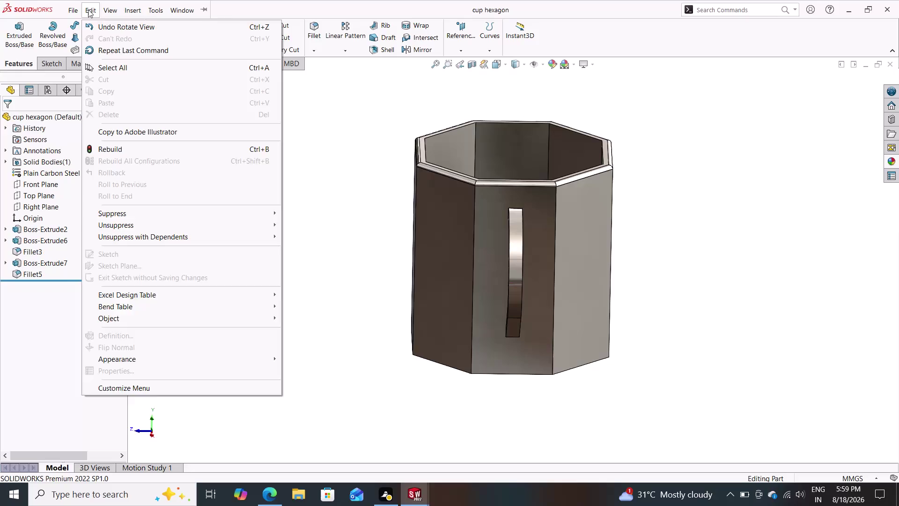
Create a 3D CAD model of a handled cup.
Create a new blank part document, Part3, via File > New.
click(81, 26)
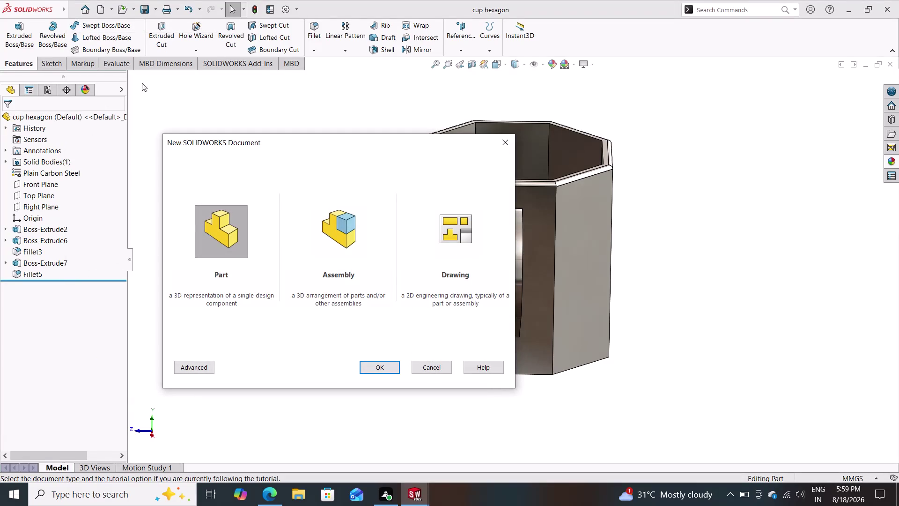
click(376, 366)
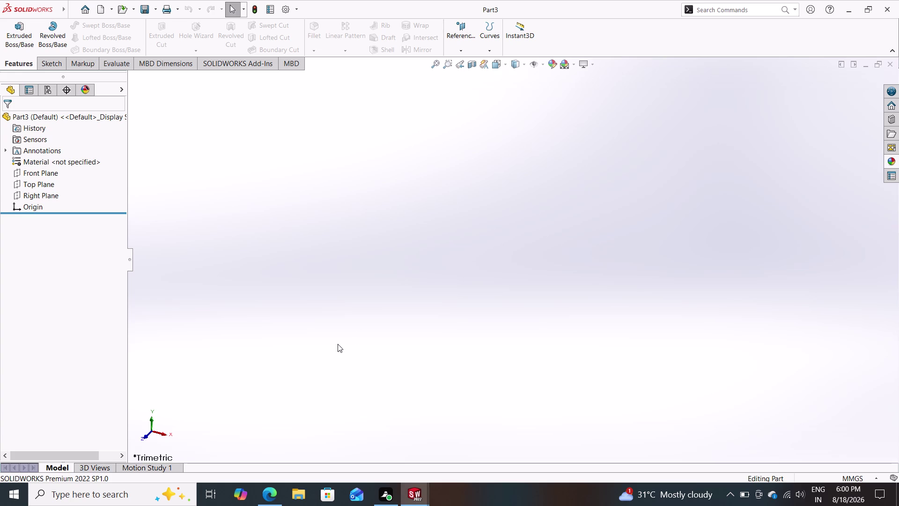
Start Sketch1 on the Front Plane of Part3.
click(52, 58)
click(29, 64)
click(49, 171)
click(59, 158)
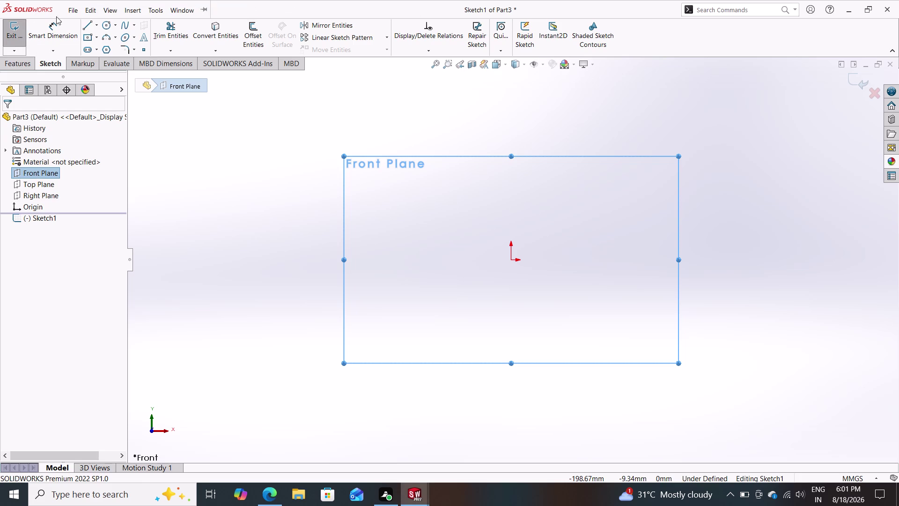
Draw two lines from the origin: about 40 mm left, then about 56 mm up.
click(84, 25)
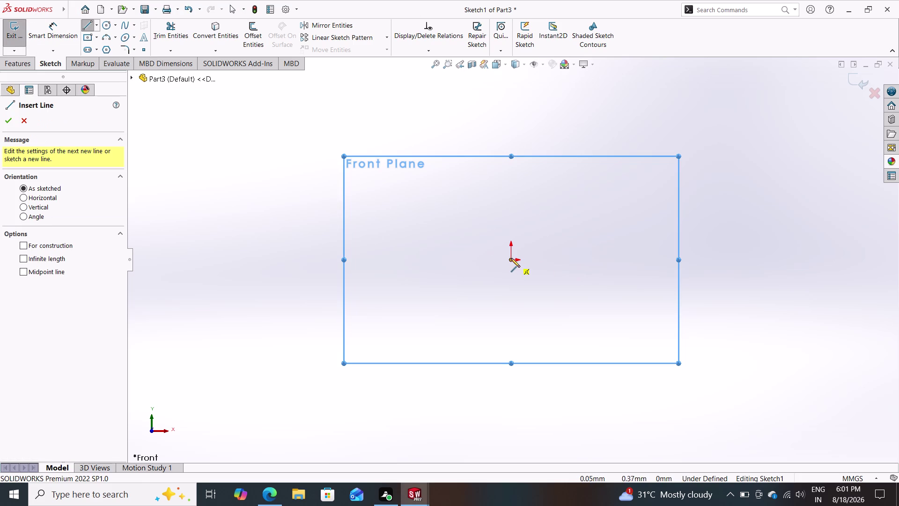
click(513, 258)
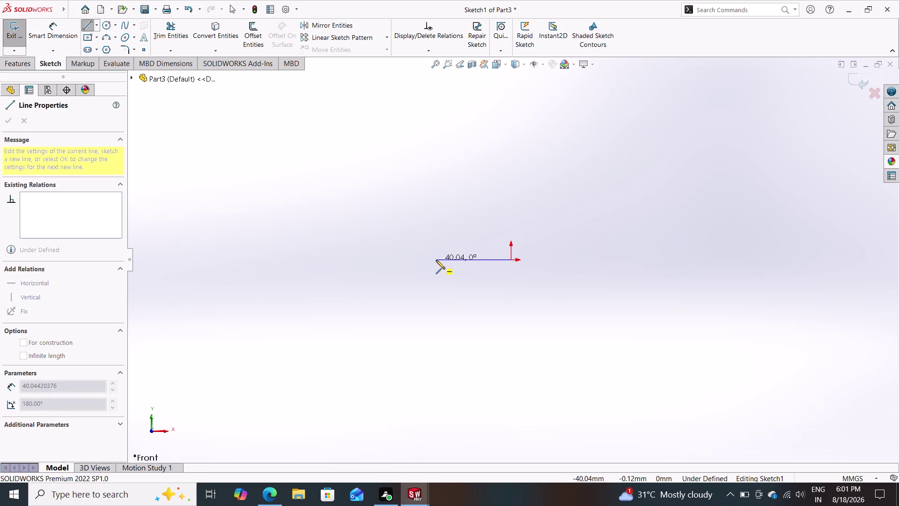
click(435, 260)
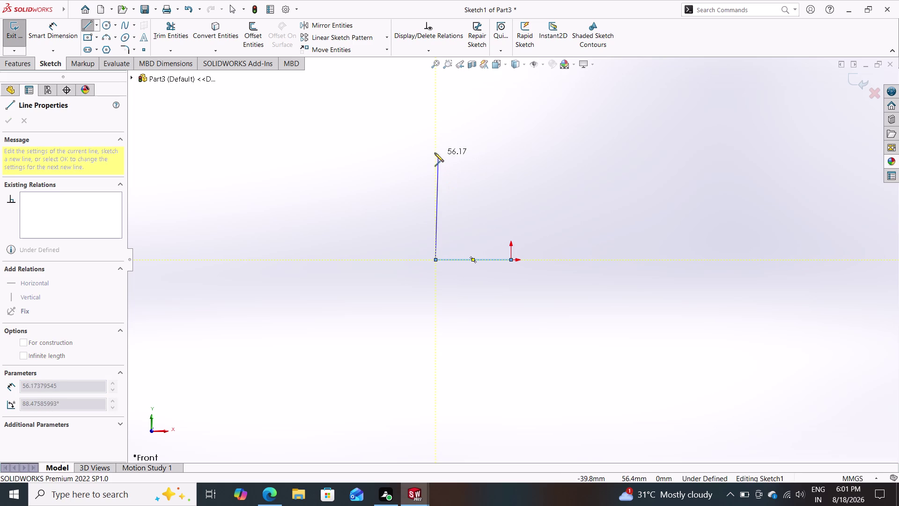
click(434, 153)
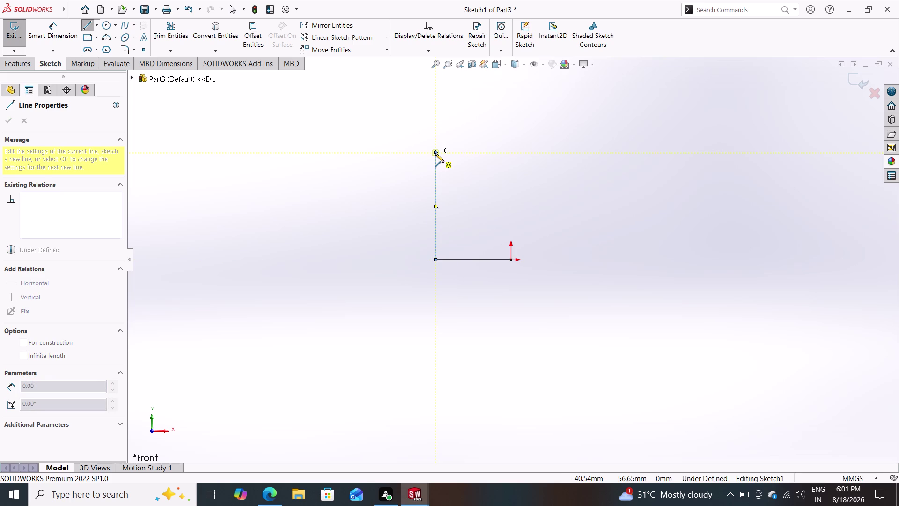
key(Escape)
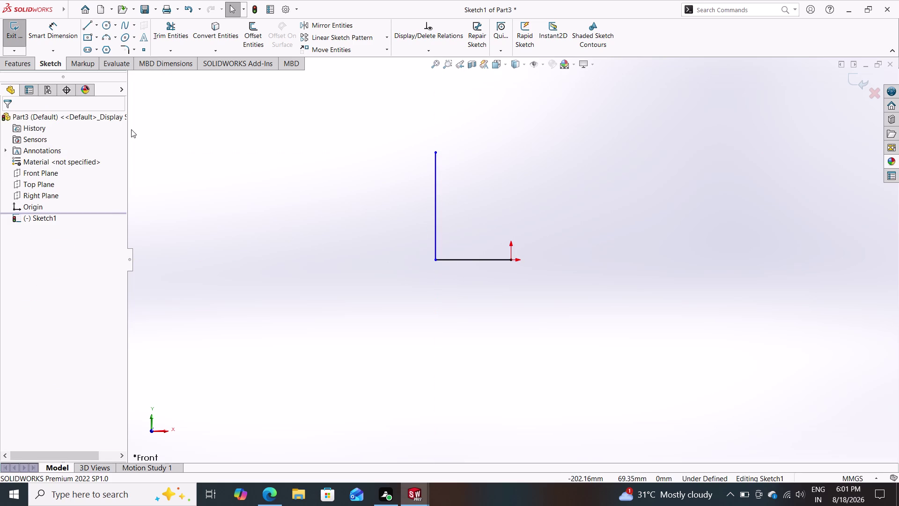
click(259, 26)
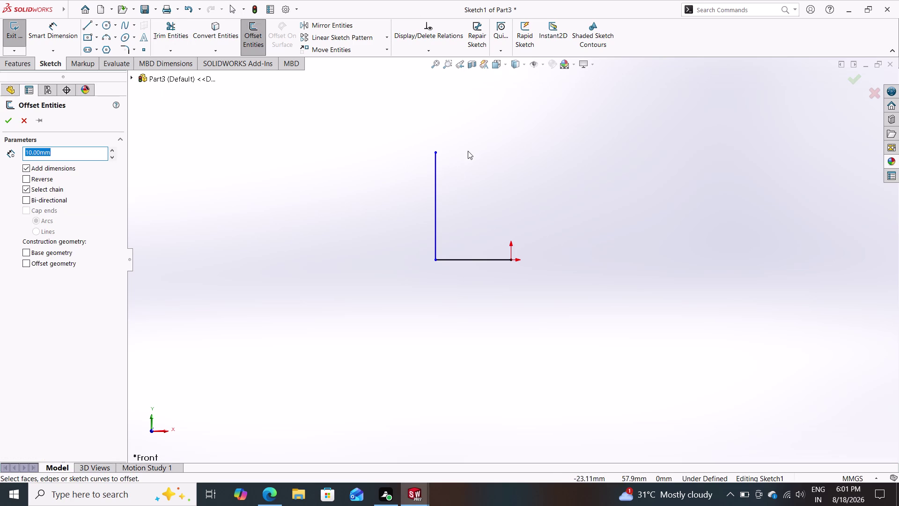
Offset the L-shaped lines 2 mm to the outer side.
drag(468, 151, 419, 248)
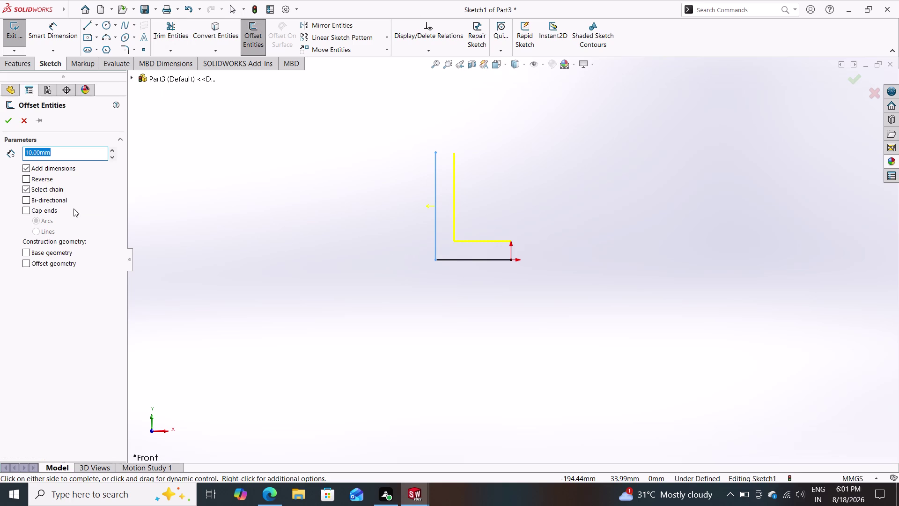
click(28, 200)
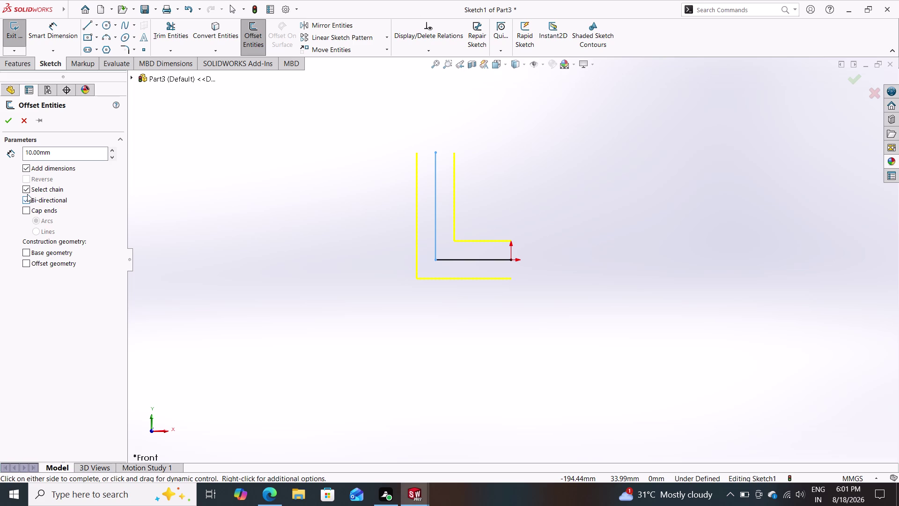
click(27, 199)
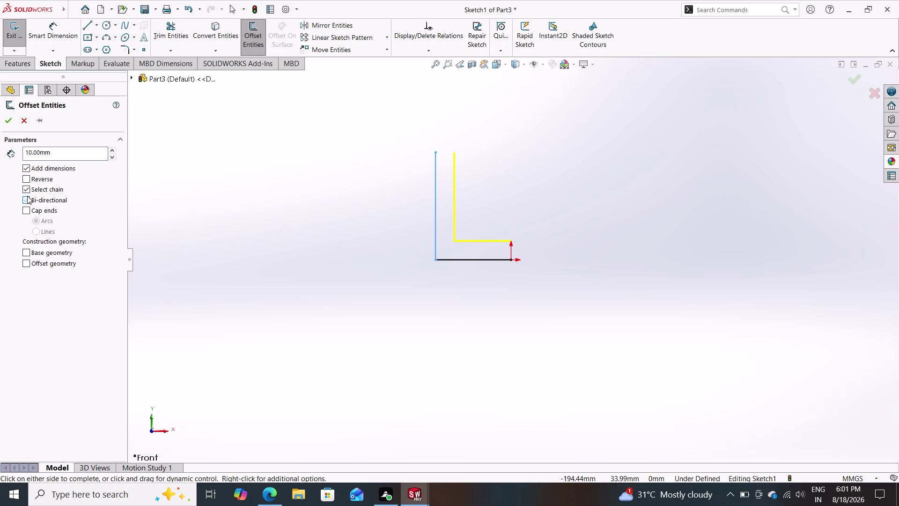
click(28, 182)
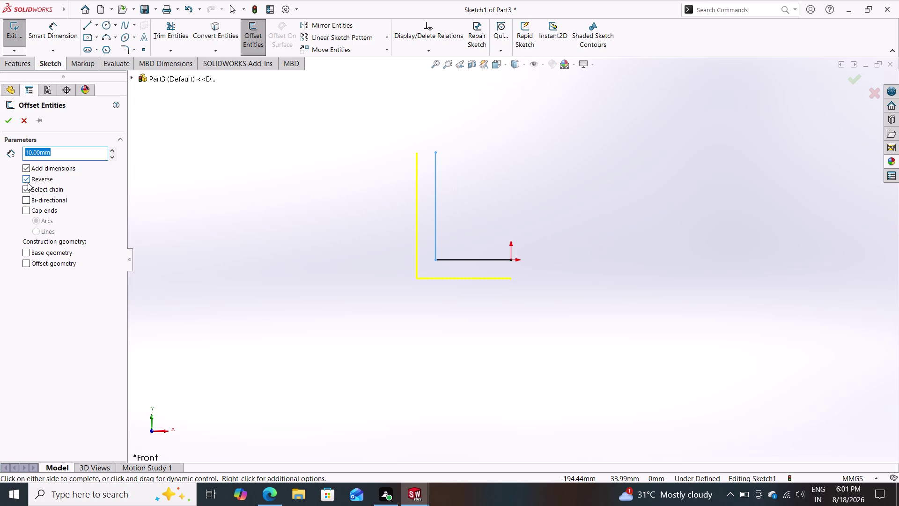
key(2)
key(Return)
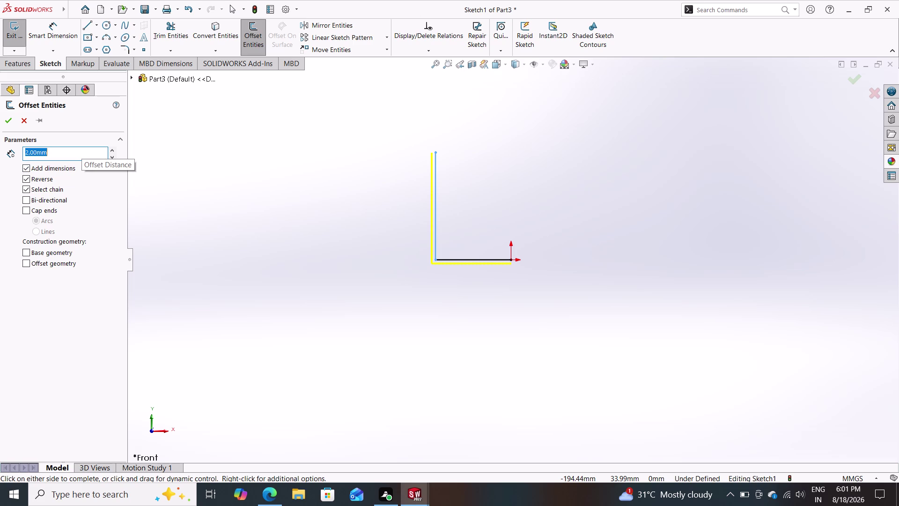
click(8, 117)
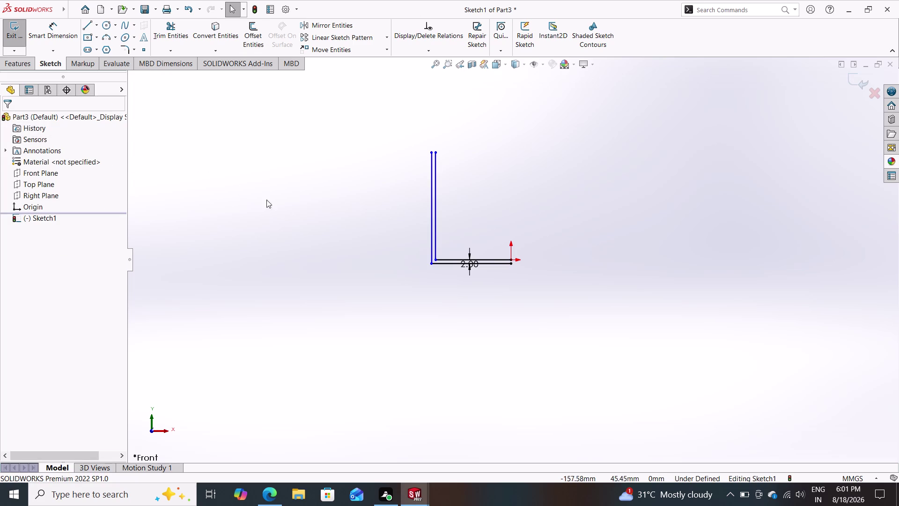
scroll(down, 3)
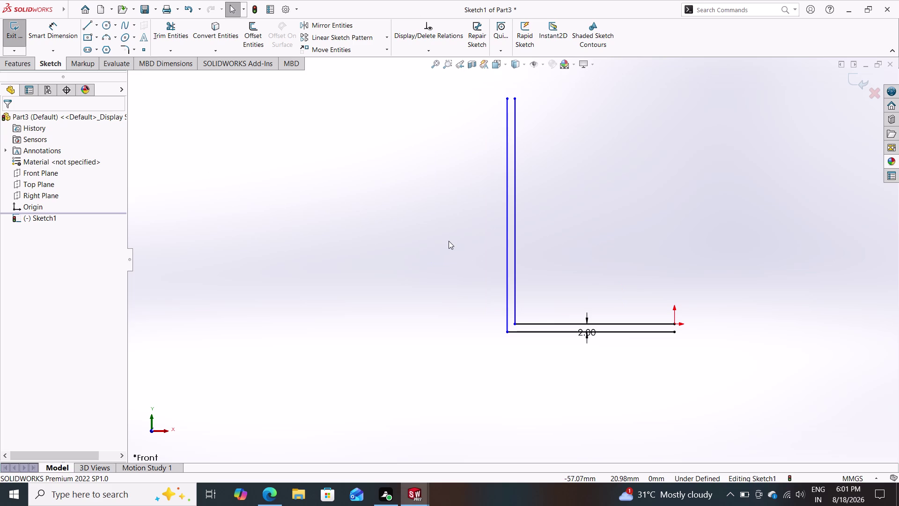
Undo the outer offset and apply the 2 mm offset inward instead.
key(ctrl+z)
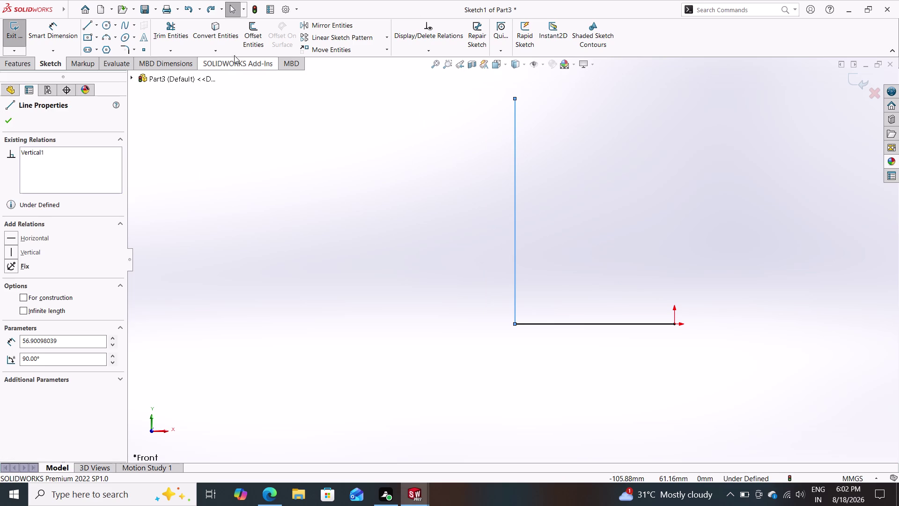
click(257, 38)
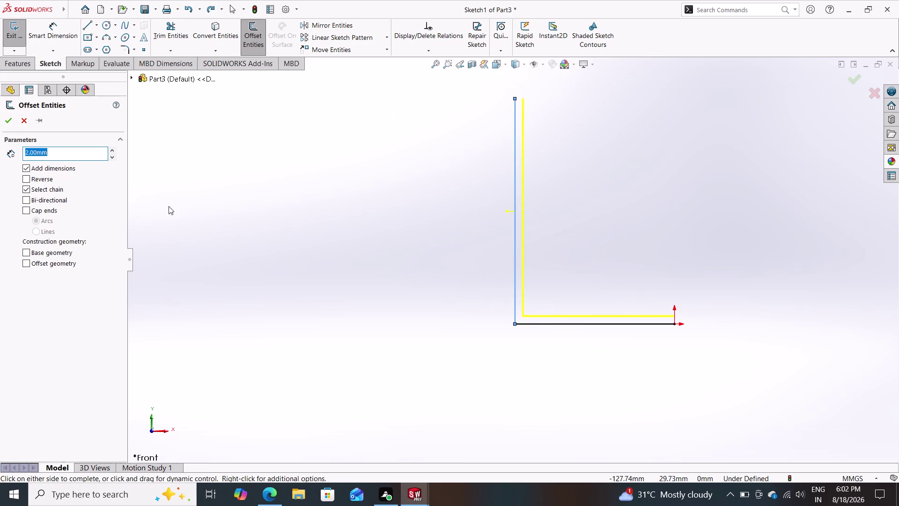
click(3, 126)
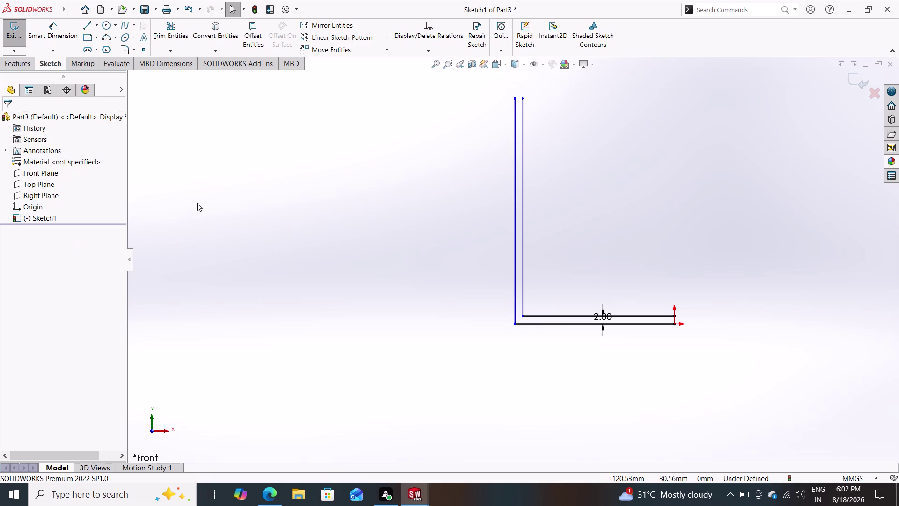
key(Escape)
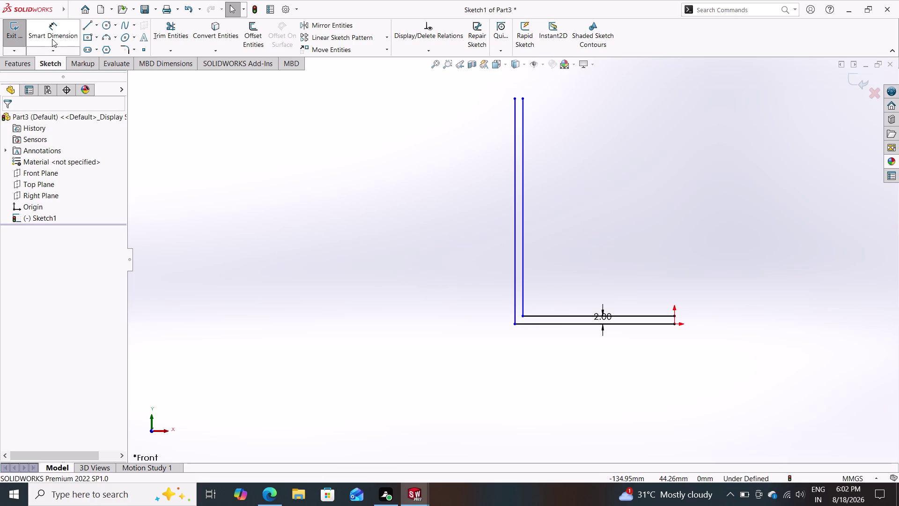
Dimension the bottom horizontal line to 24 mm (entered as 48/2).
click(52, 23)
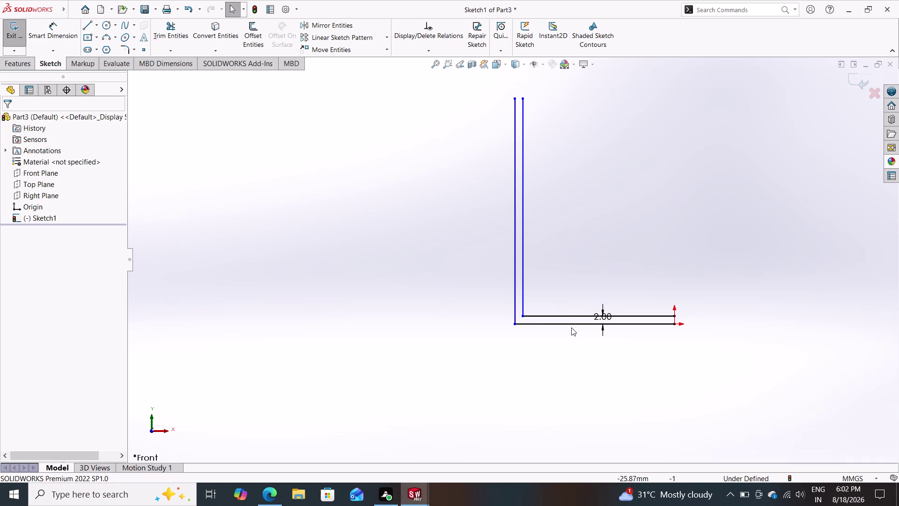
click(569, 324)
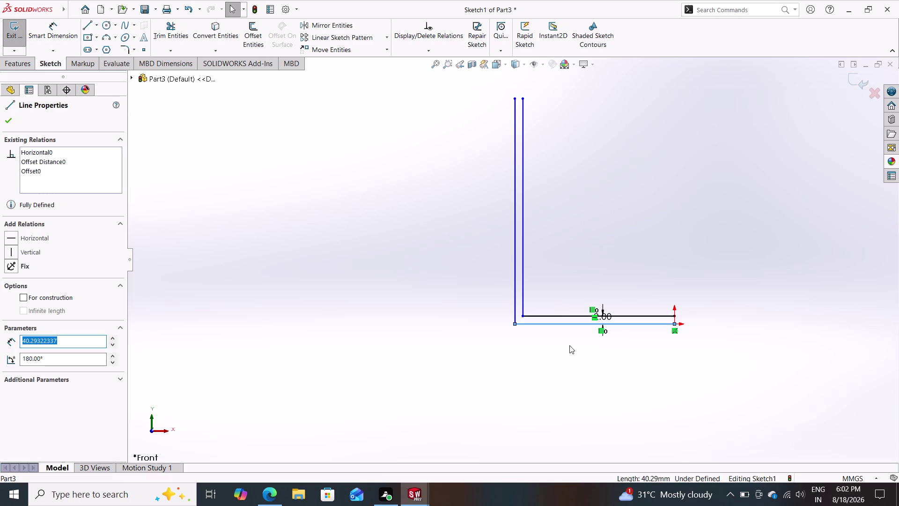
click(47, 26)
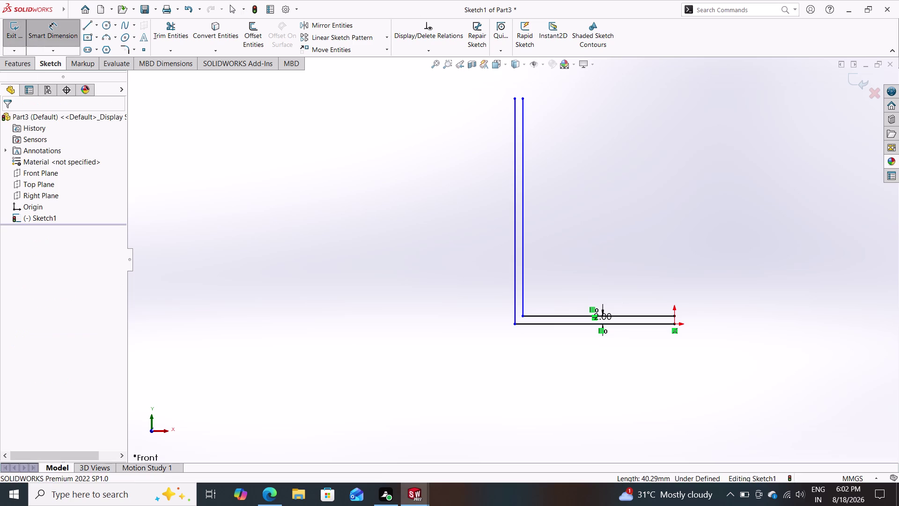
click(560, 325)
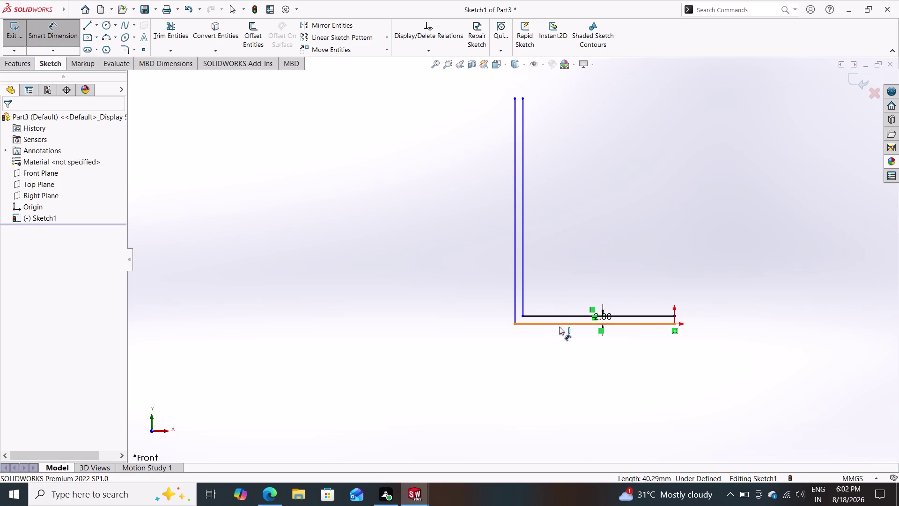
click(558, 360)
text(4)
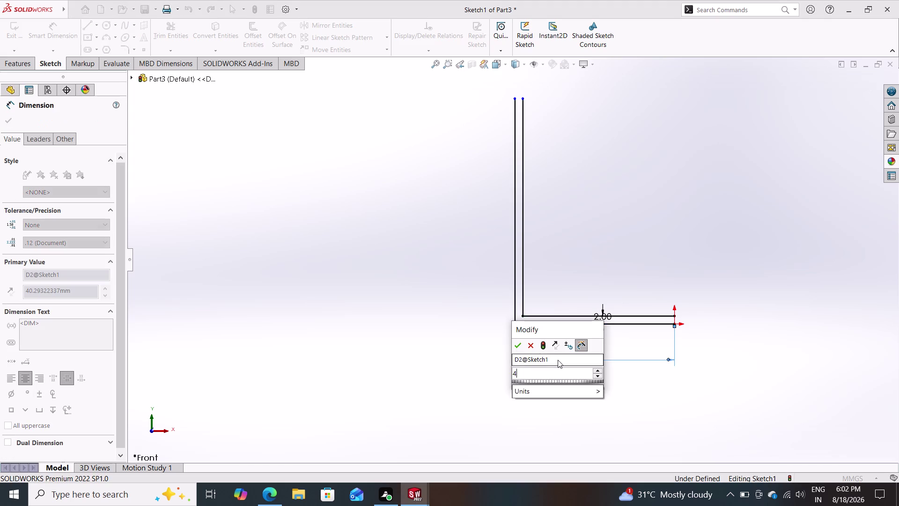
text(8)
text(/2)
key(Return)
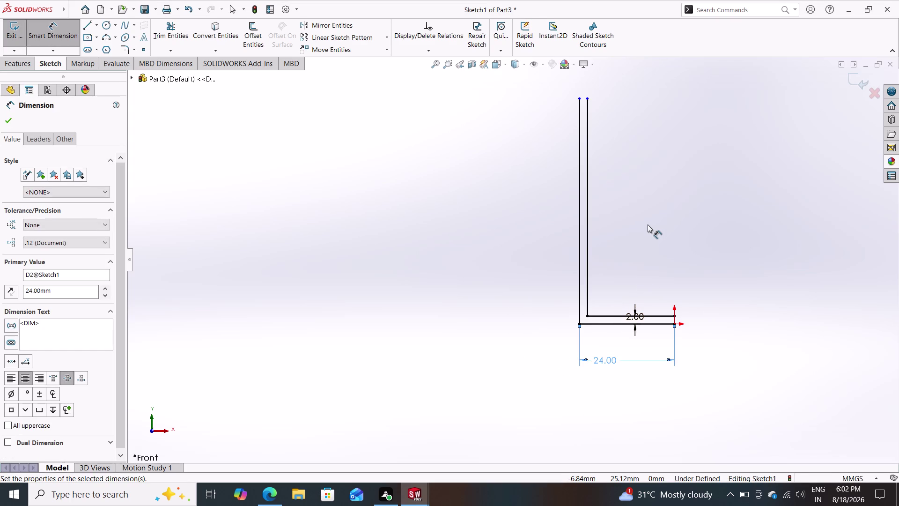
scroll(up, 3)
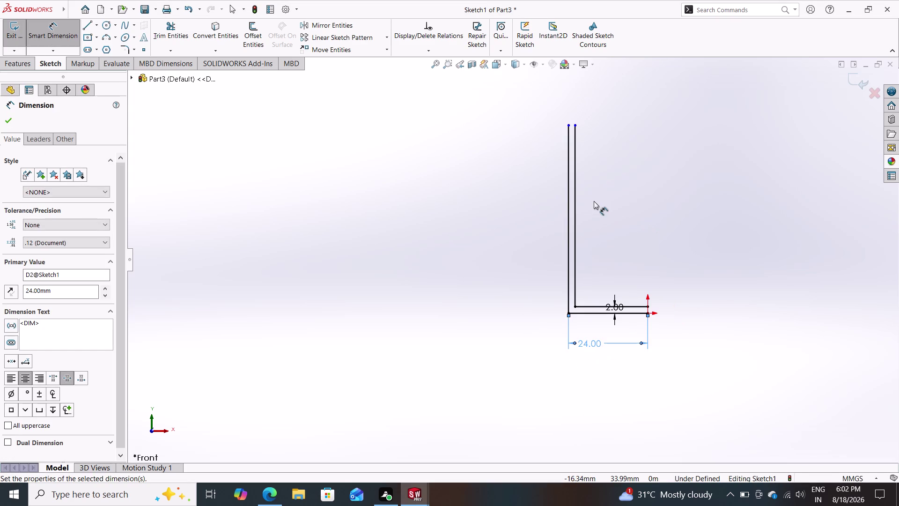
scroll(down, 3)
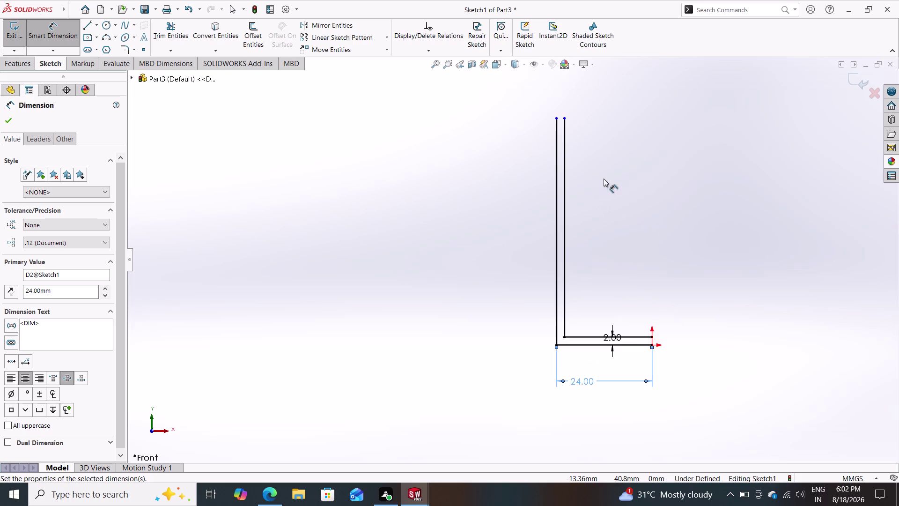
Dimension the left vertical edge to a 28 mm height.
click(557, 197)
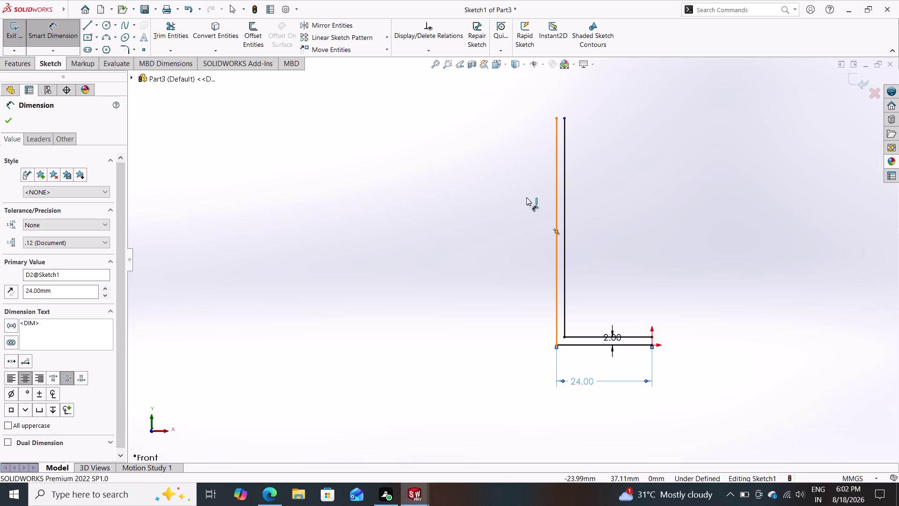
click(494, 197)
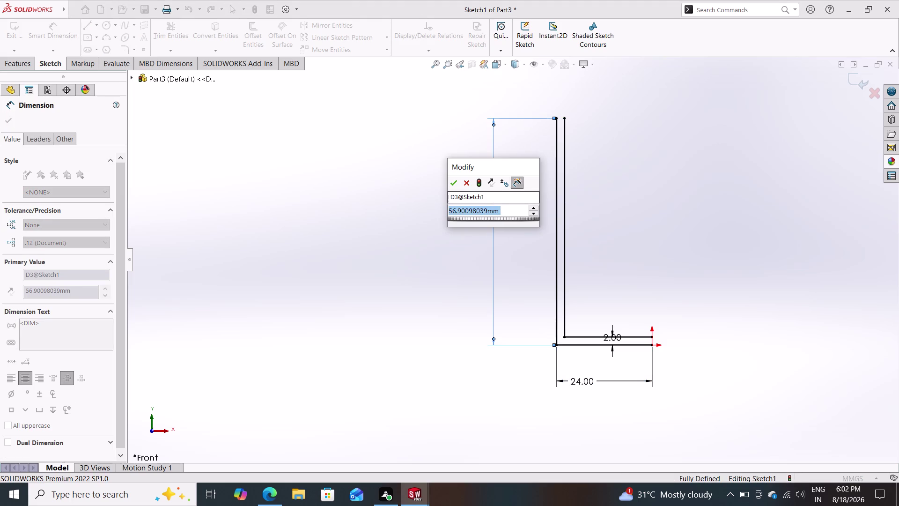
text(28)
key(Return)
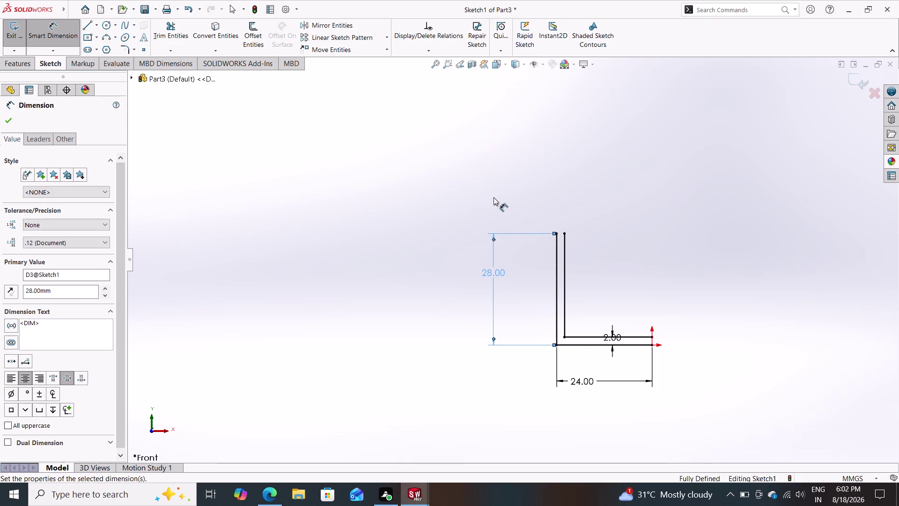
key(Escape)
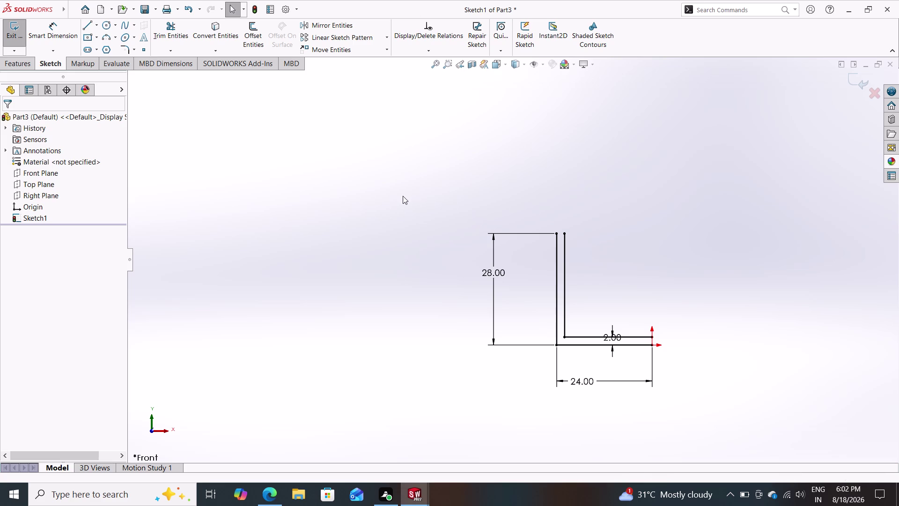
click(53, 30)
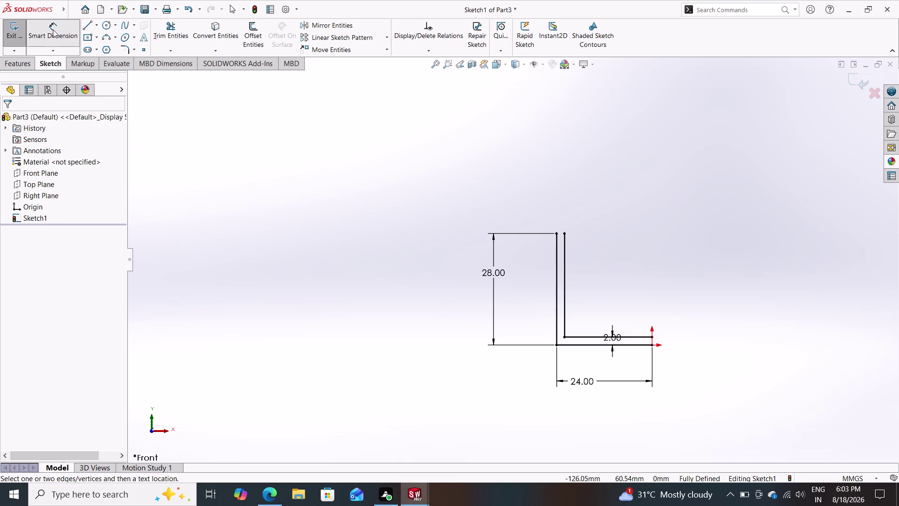
Activate the 3 Point Arc tool from the Sketch toolbar arc dropdown.
click(102, 37)
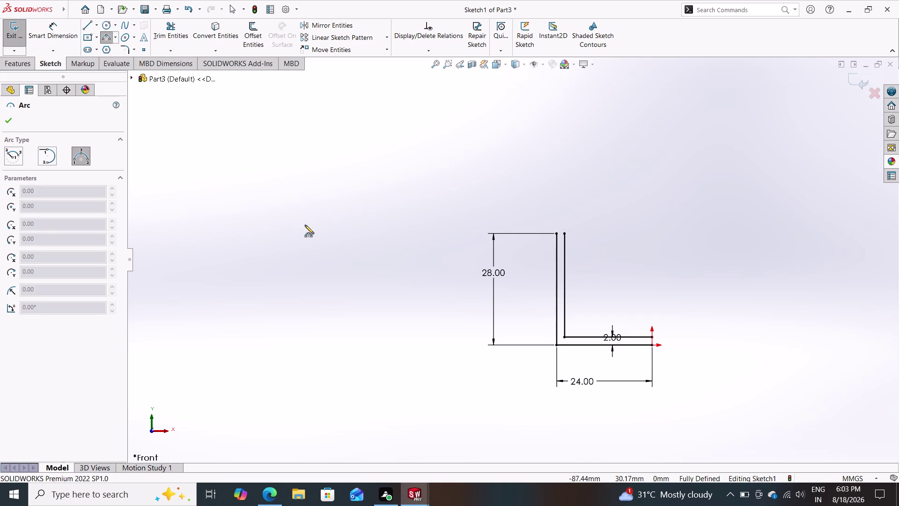
Draw a leftward-bulging three-point arc between the ends of the left edge.
click(557, 344)
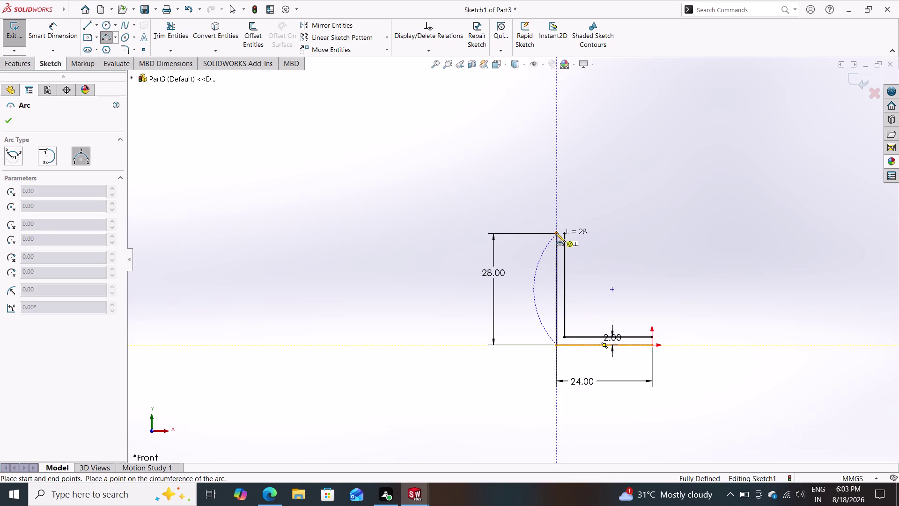
click(556, 233)
click(547, 271)
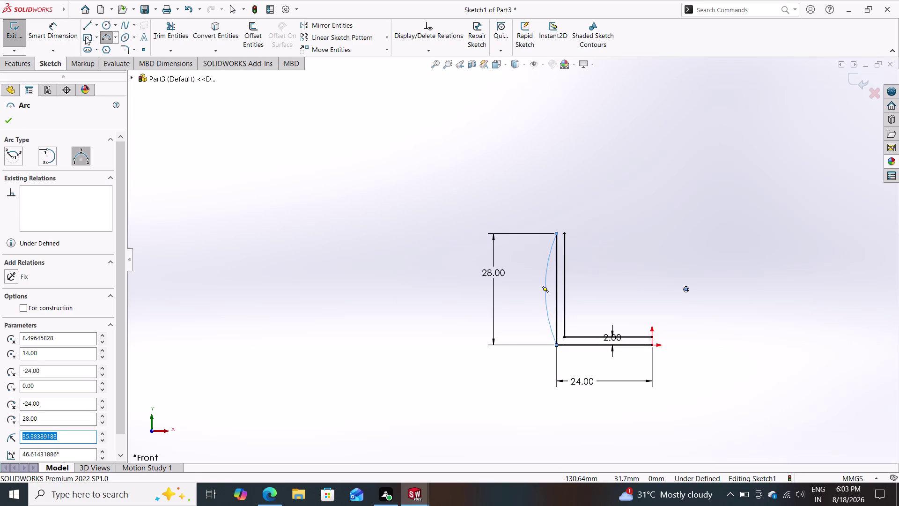
click(52, 33)
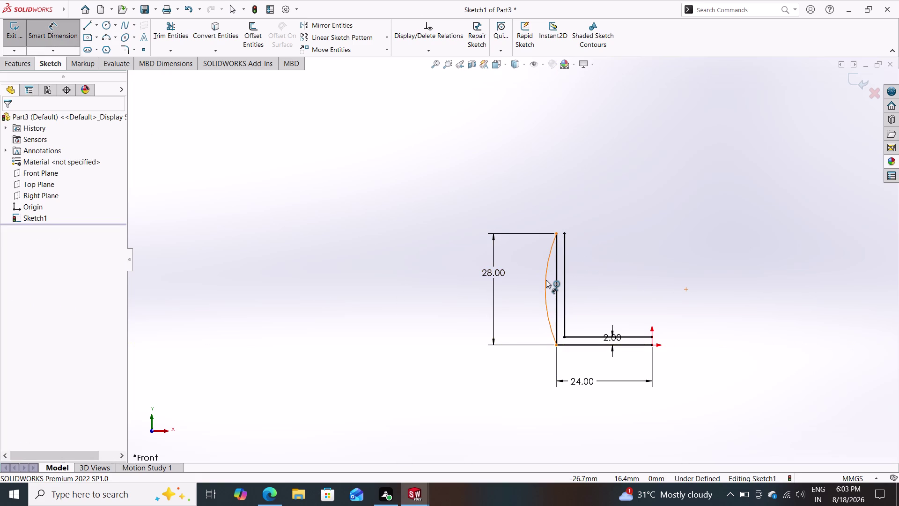
Dimension the arc's radius to 58 mm.
click(546, 280)
click(520, 287)
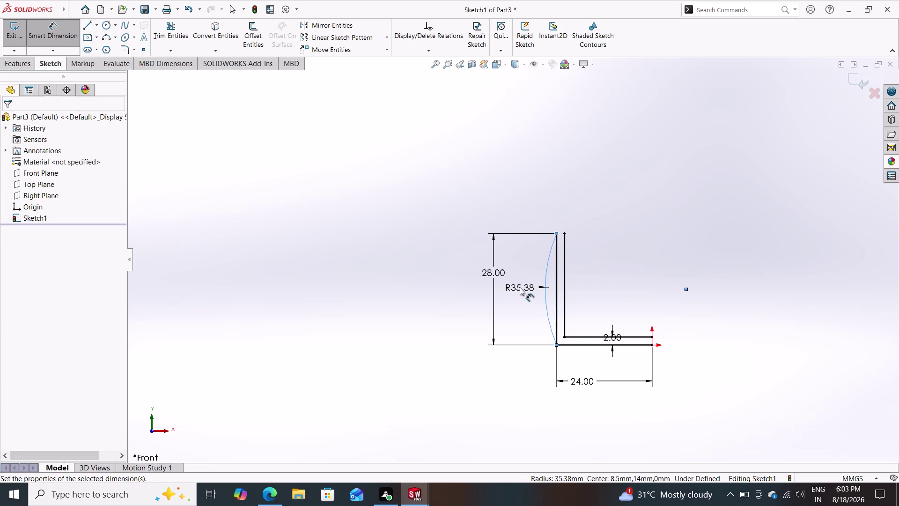
text(58)
key(Return)
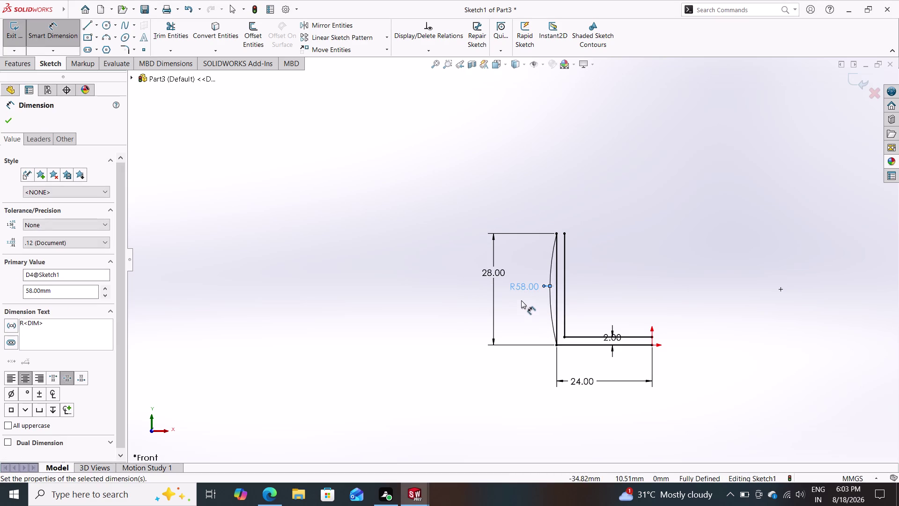
click(556, 289)
key(Delete)
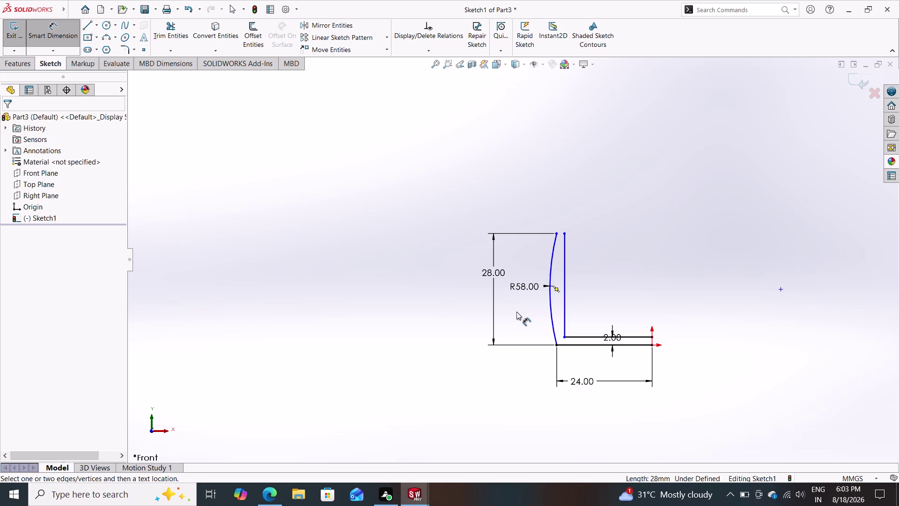
key(ctrl+z)
Convert the straight 28 mm left edge into construction geometry.
key(Escape)
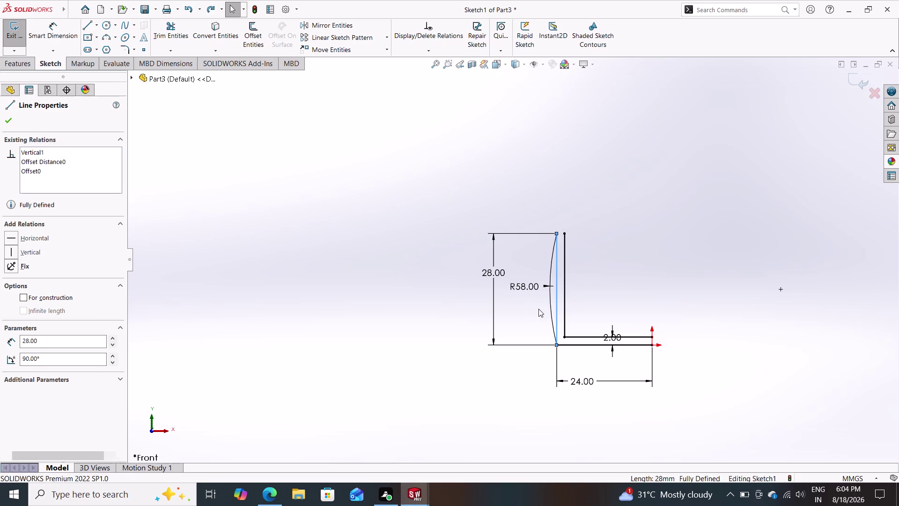
click(554, 282)
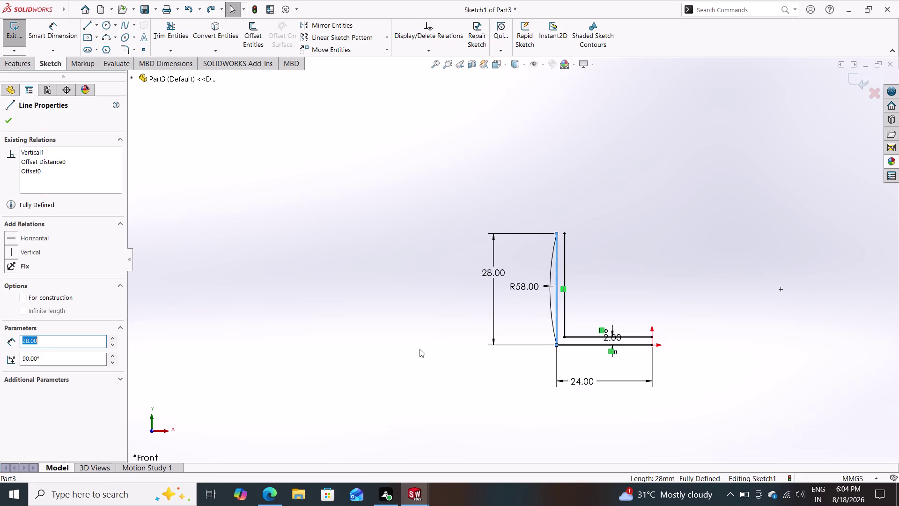
click(23, 296)
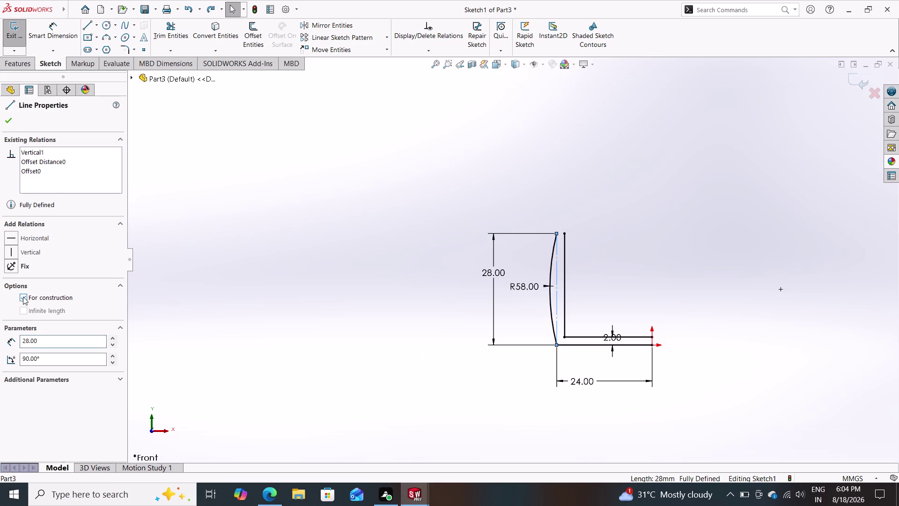
click(9, 118)
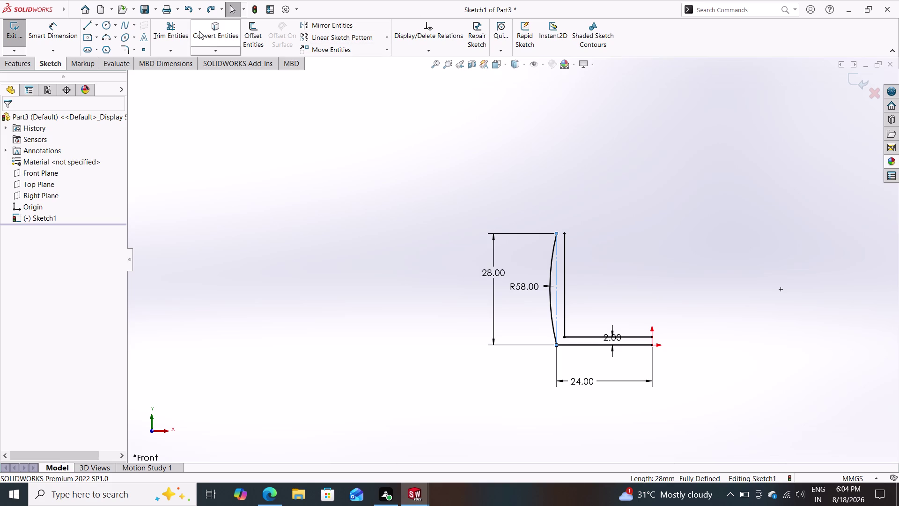
click(256, 32)
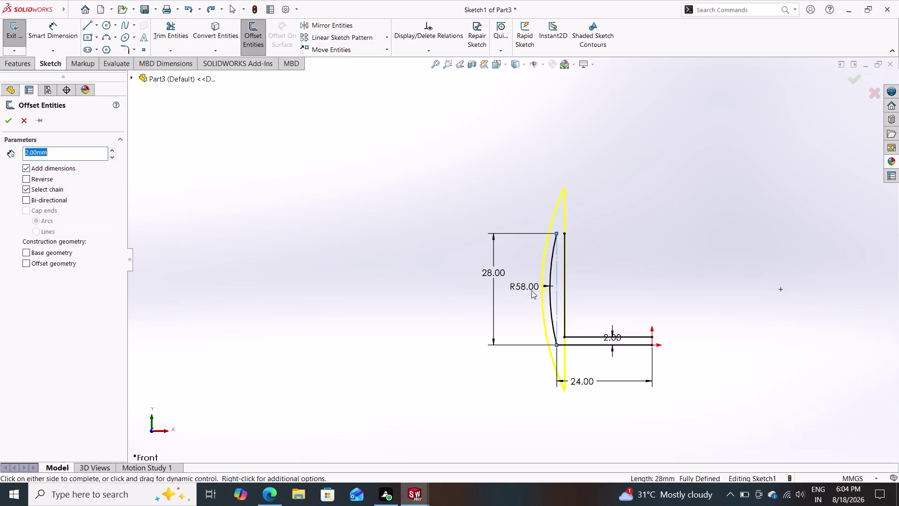
Cancel the offset and start a three-point arc at the inner bottom corner.
key(Escape)
key(Escape)
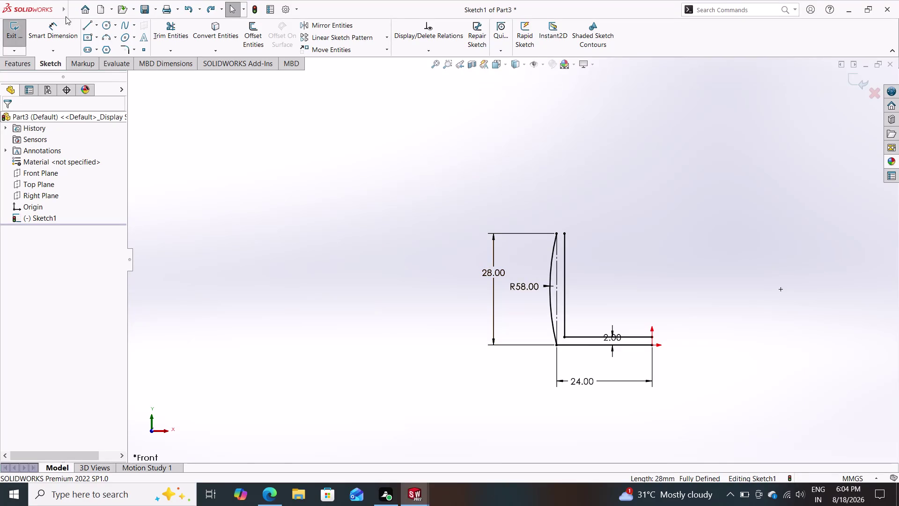
click(105, 36)
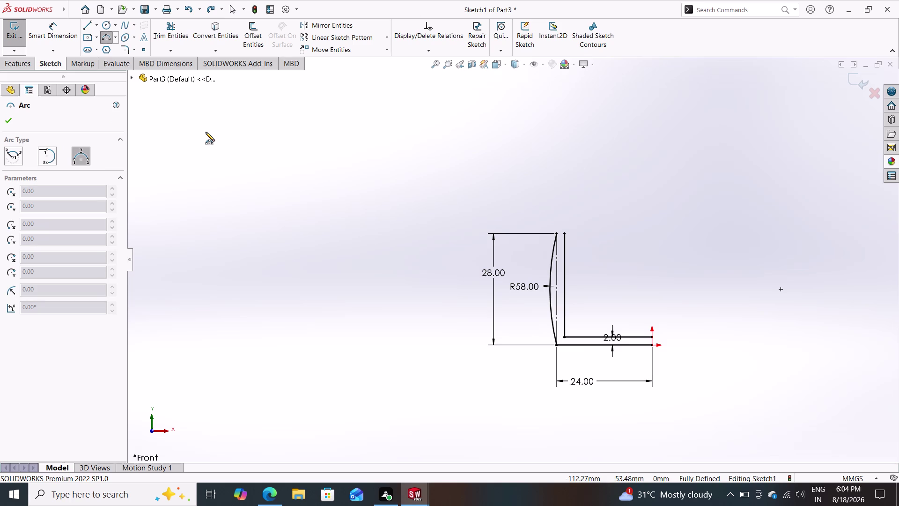
click(565, 337)
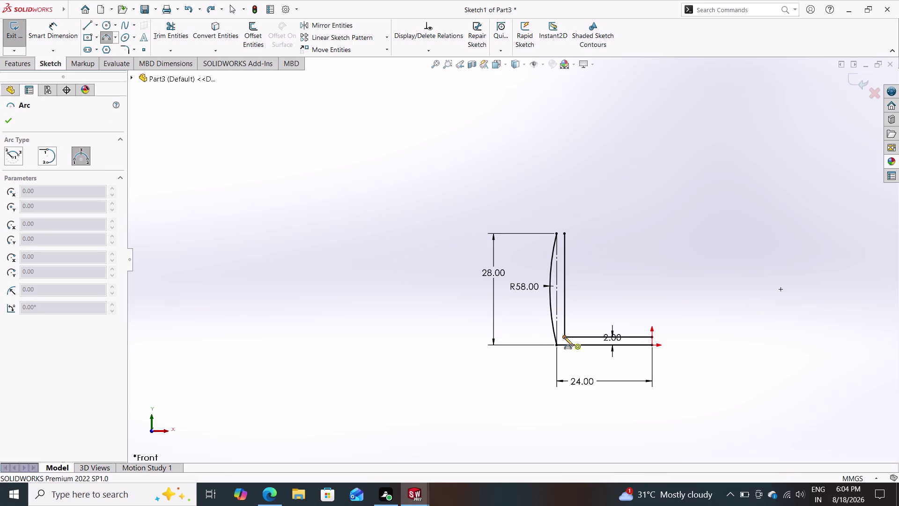
Draw a three-point arc along the profile's inner vertical edge.
click(564, 233)
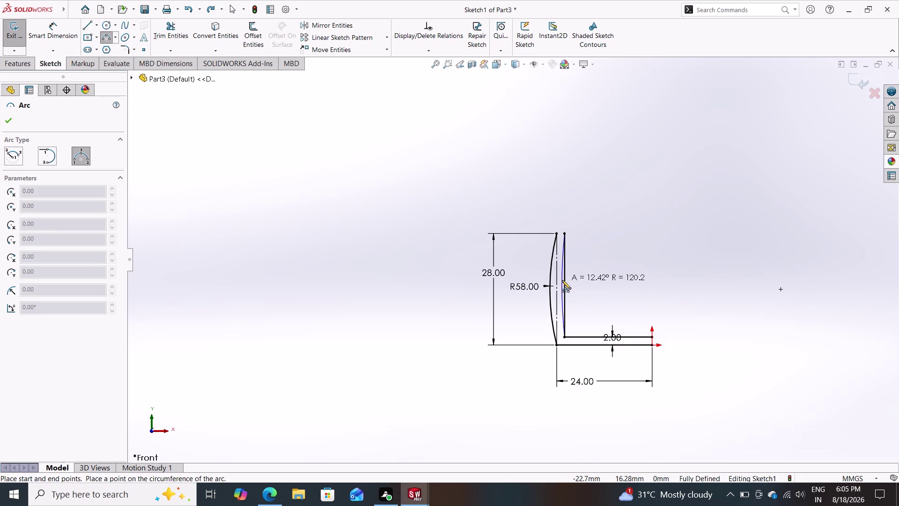
click(561, 280)
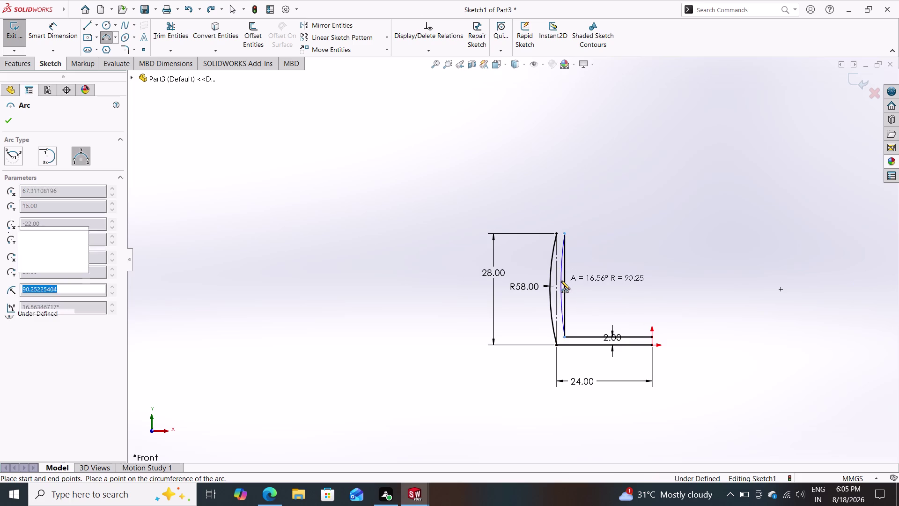
key(Escape)
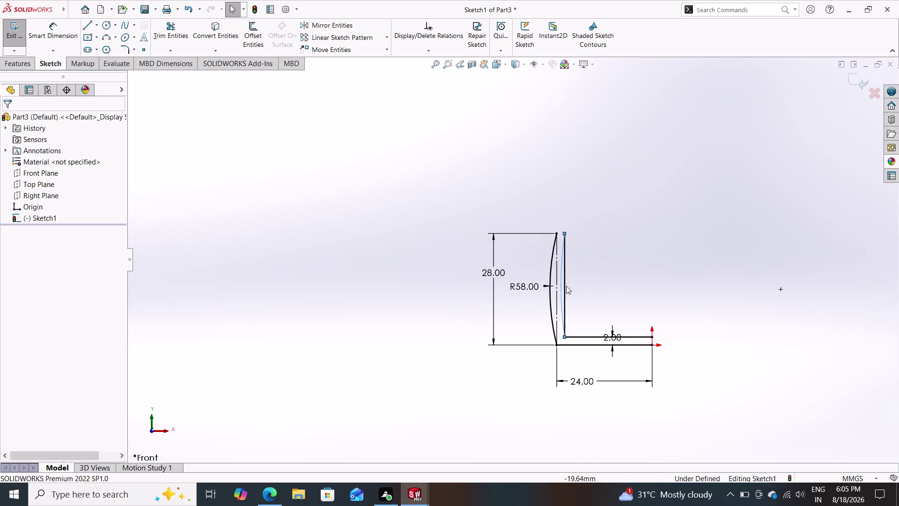
scroll(down, 3)
scroll(down, 3)
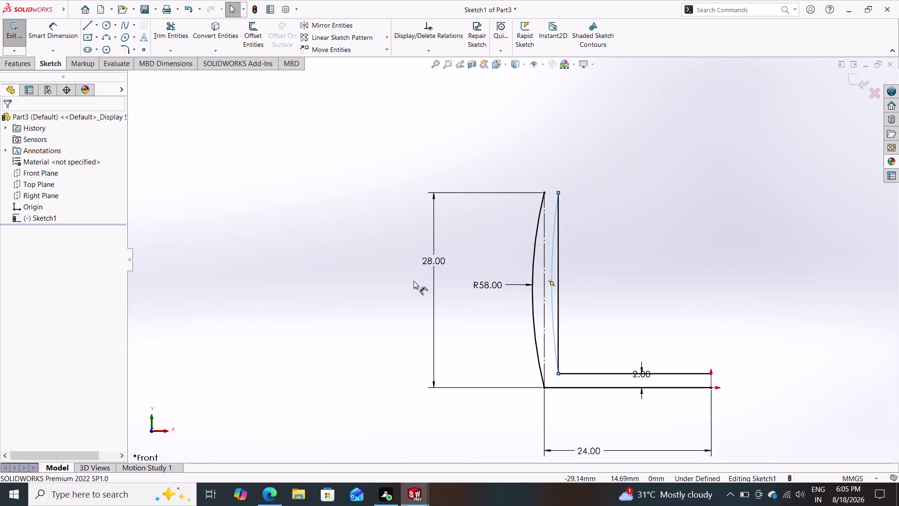
drag(58, 32, 91, 37)
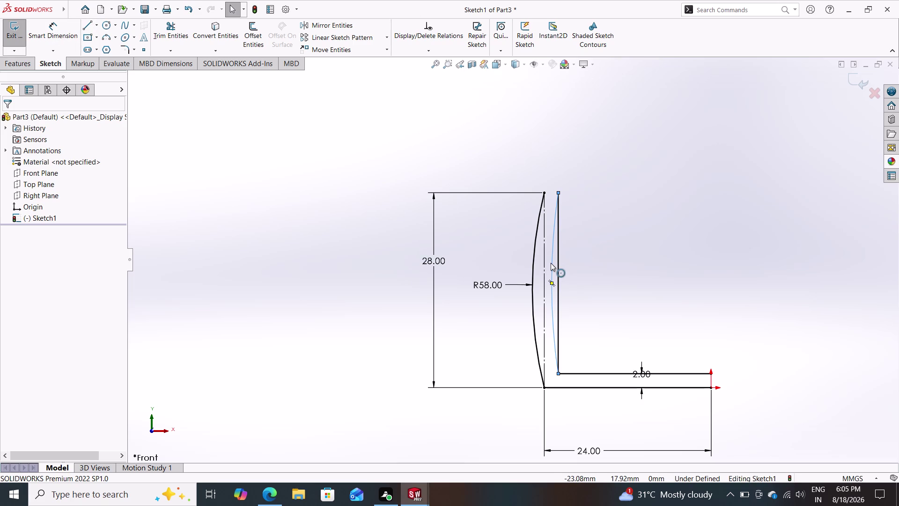
click(54, 29)
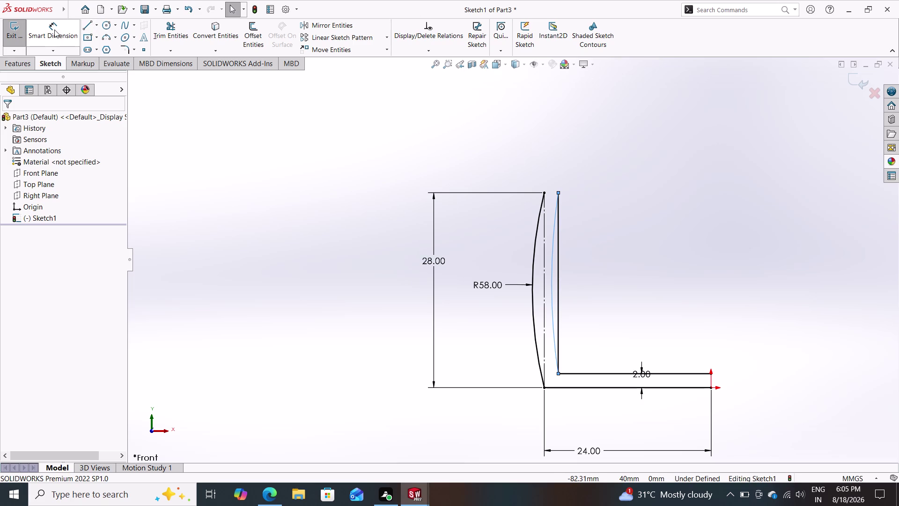
Dimension the inner arc's radius to 58 mm.
click(552, 264)
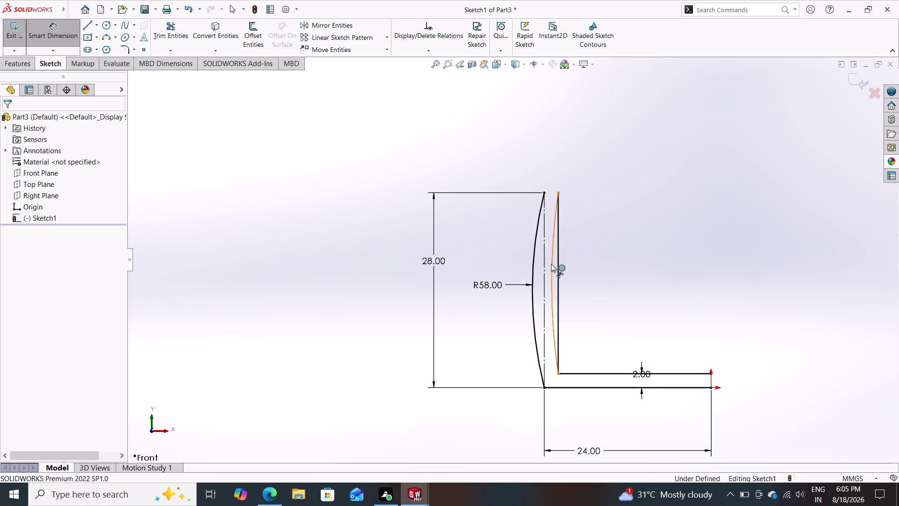
click(486, 249)
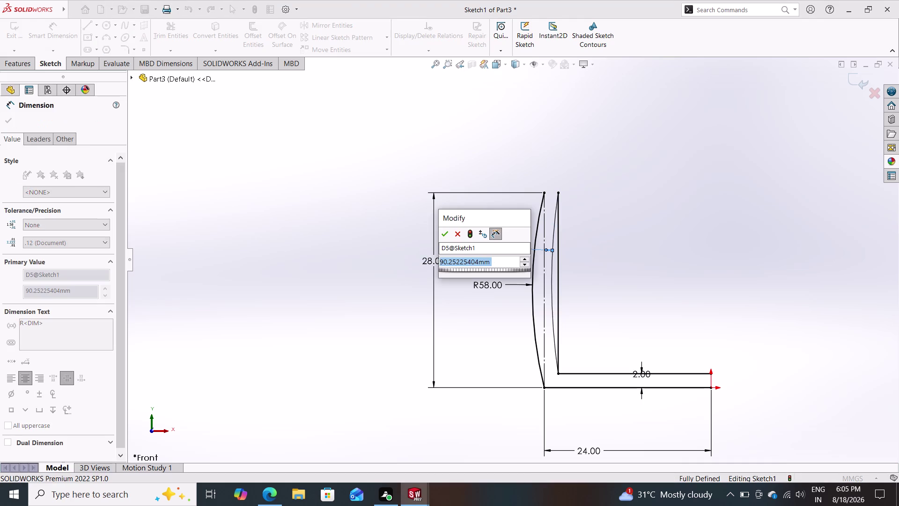
text(58)
key(Return)
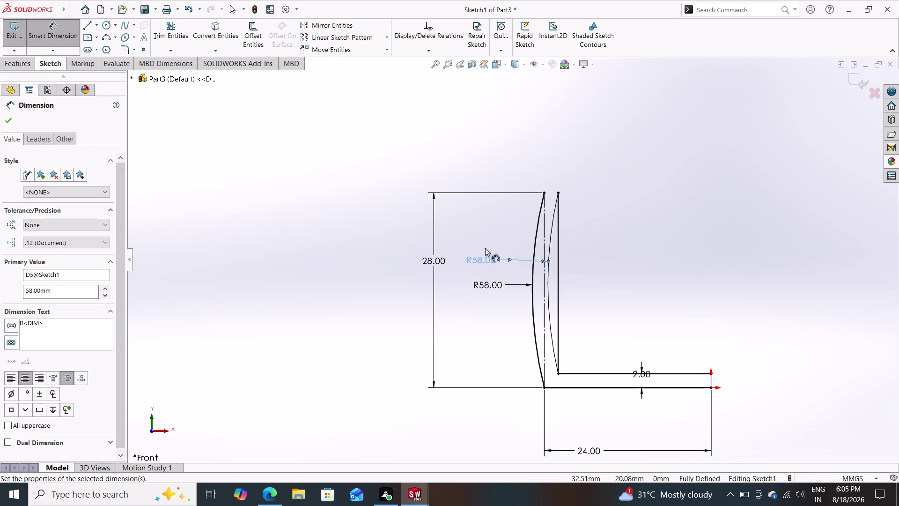
click(11, 119)
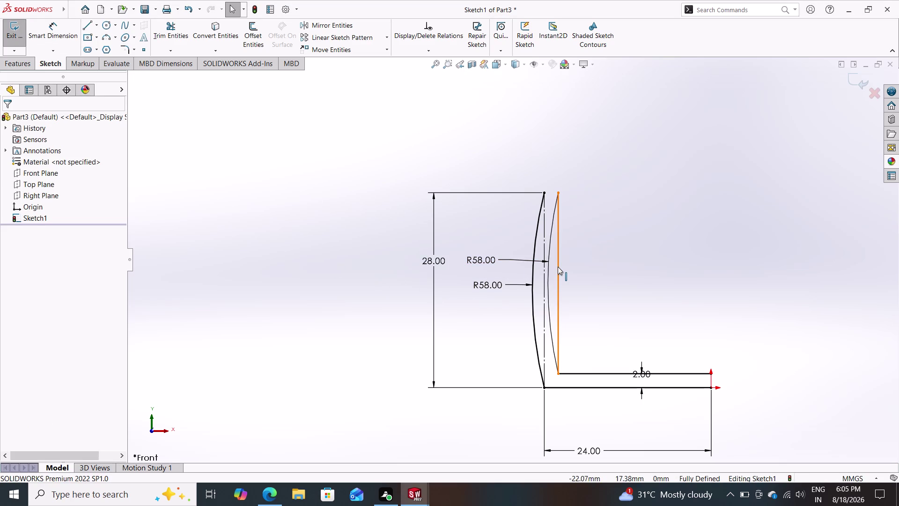
Make the inner vertical line construction geometry.
click(558, 267)
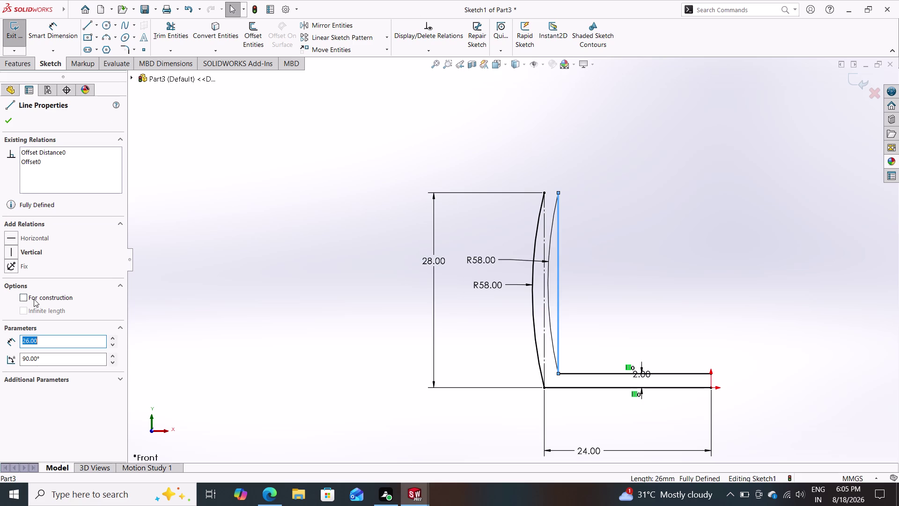
click(22, 299)
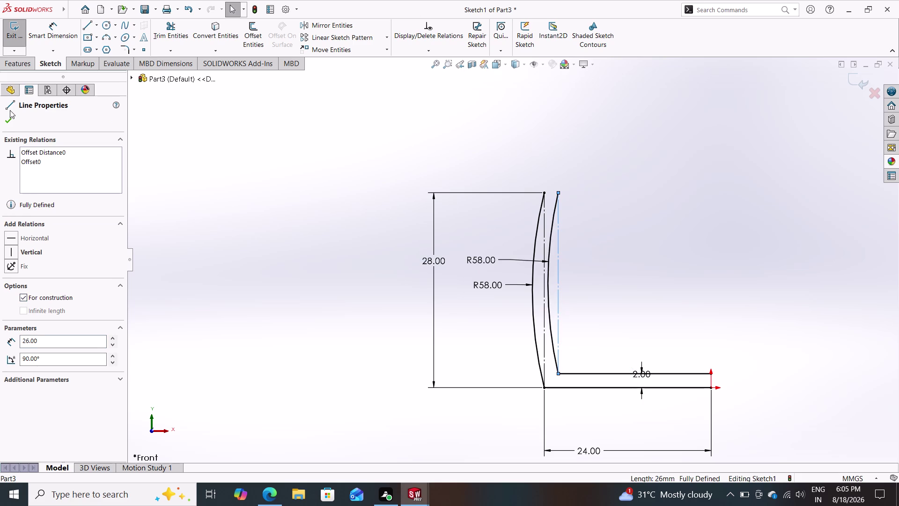
click(9, 118)
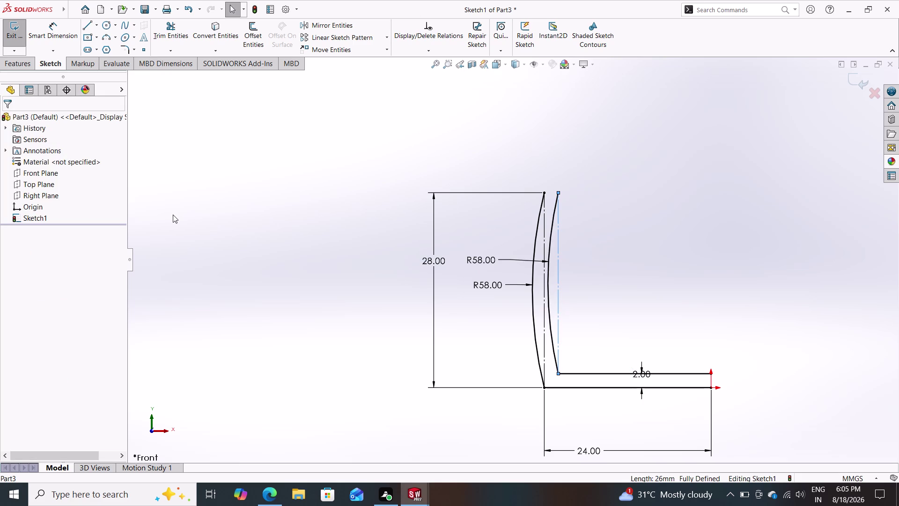
click(105, 38)
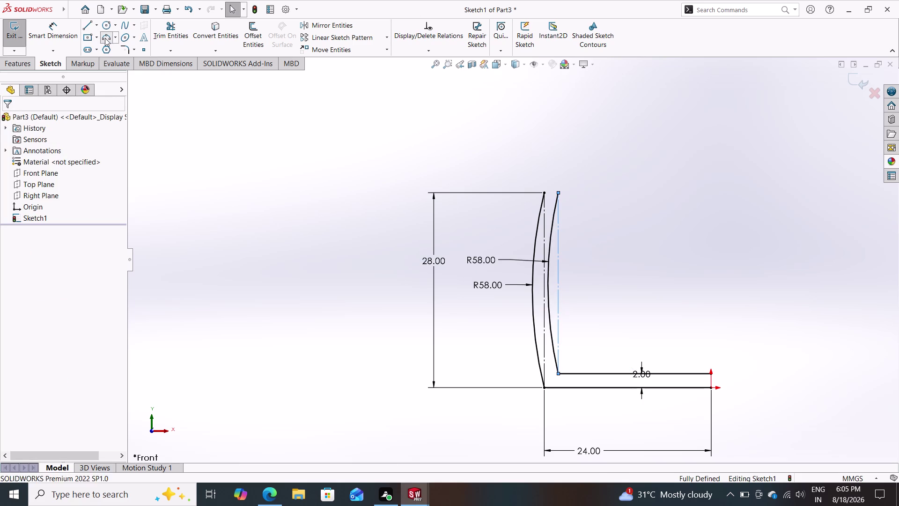
click(558, 194)
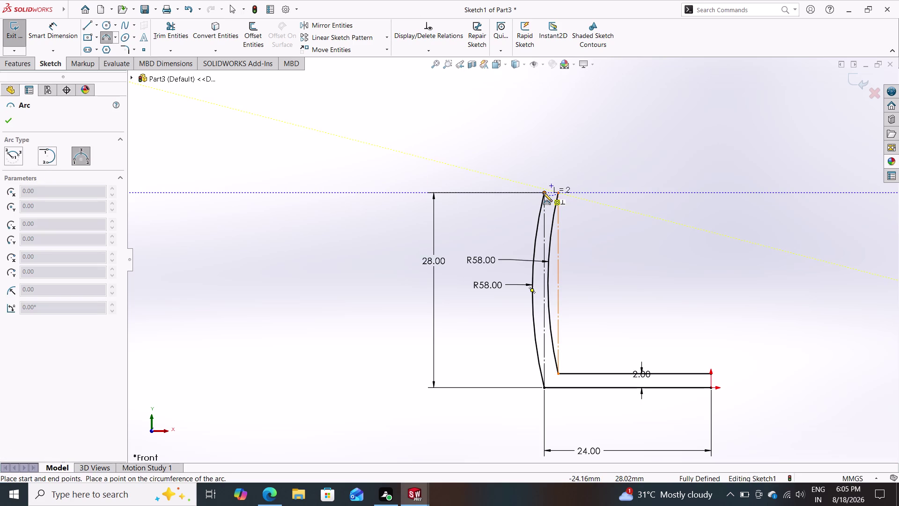
Draw a small tangent arc capping the top ends of the two 58 mm arcs.
click(545, 191)
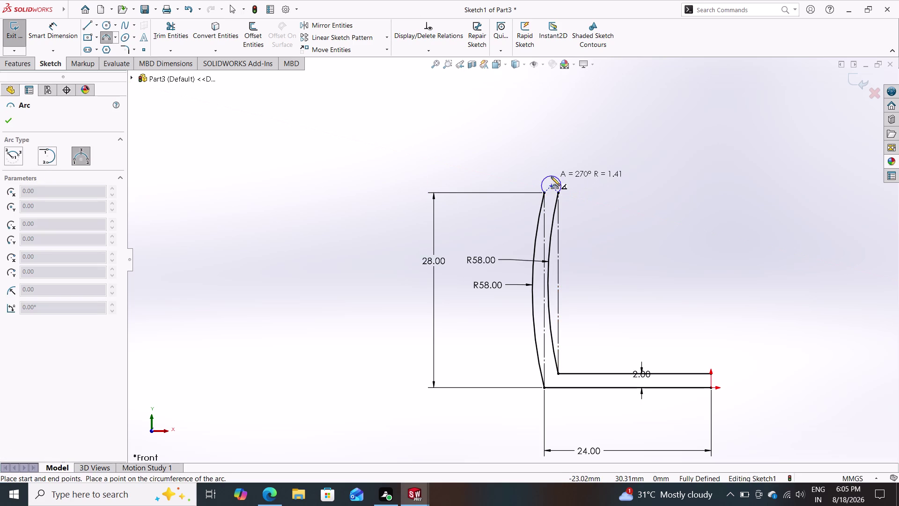
click(557, 186)
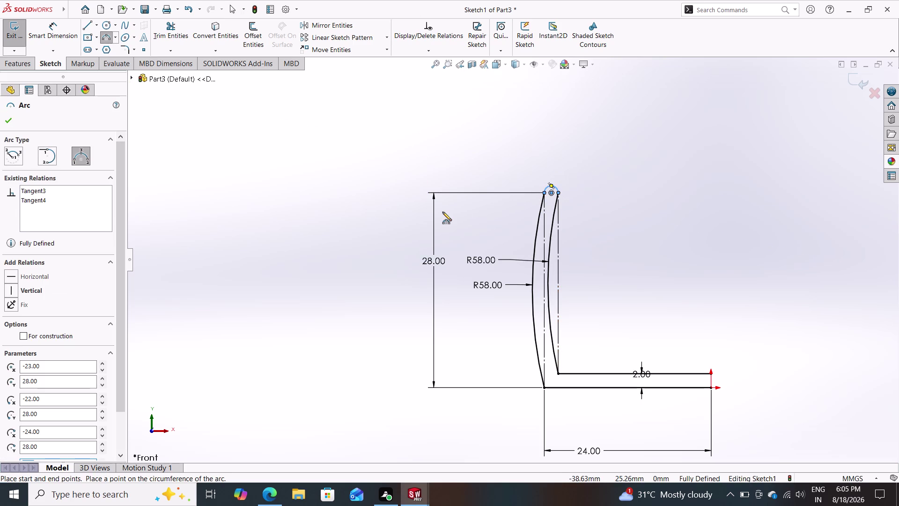
key(Escape)
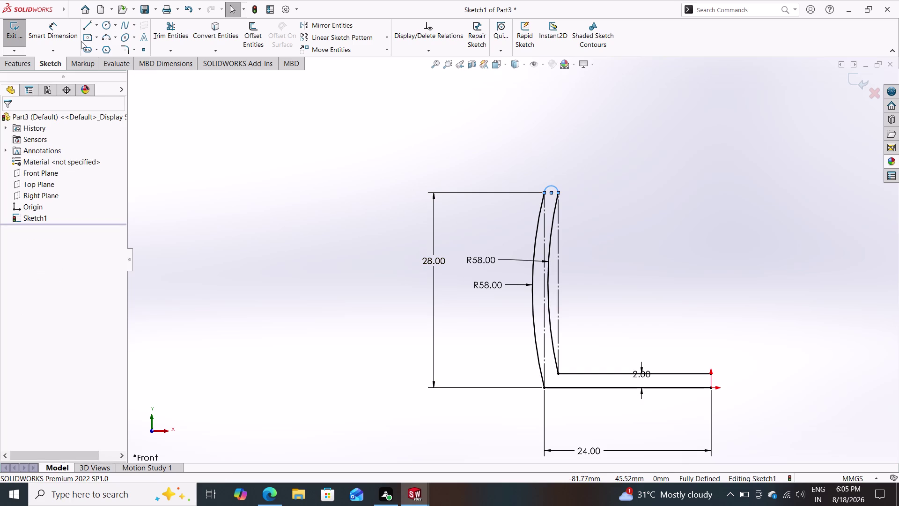
drag(48, 30, 88, 40)
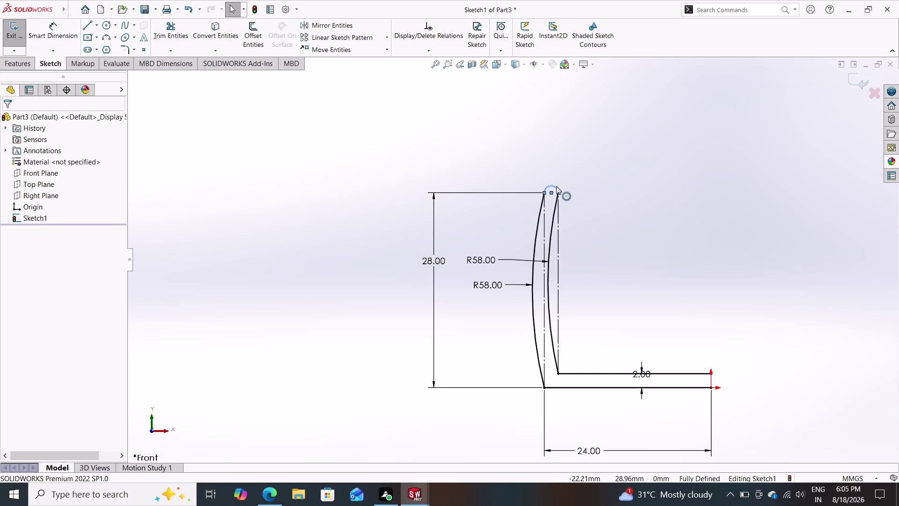
Try to dimension the cap arc's radius and discard the conflicting driven dimension.
click(45, 36)
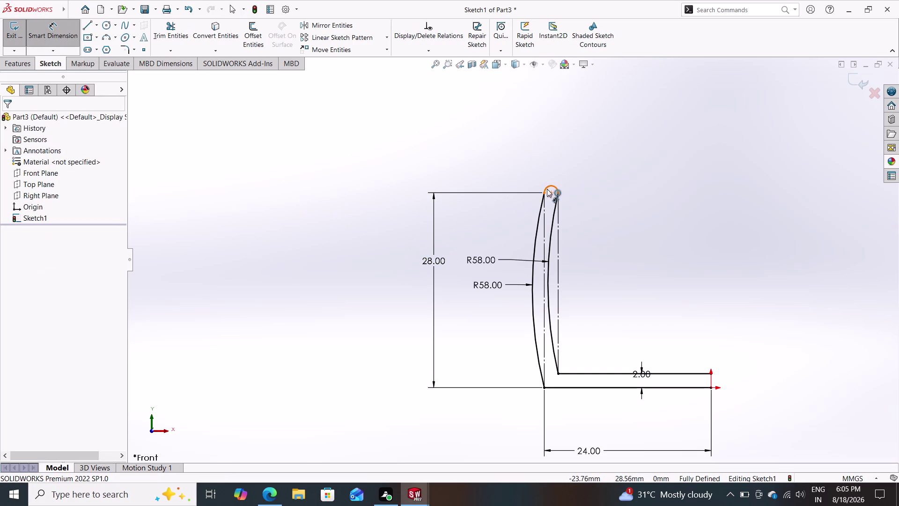
click(547, 187)
click(524, 159)
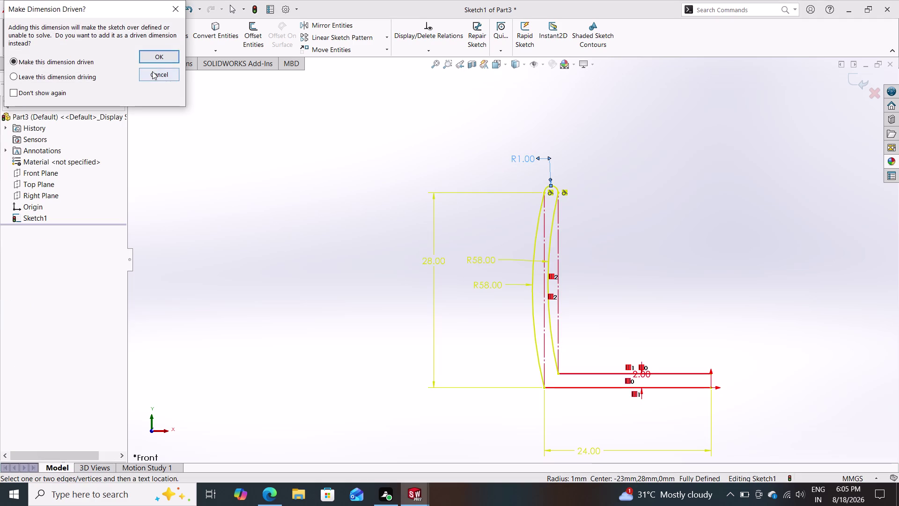
click(152, 71)
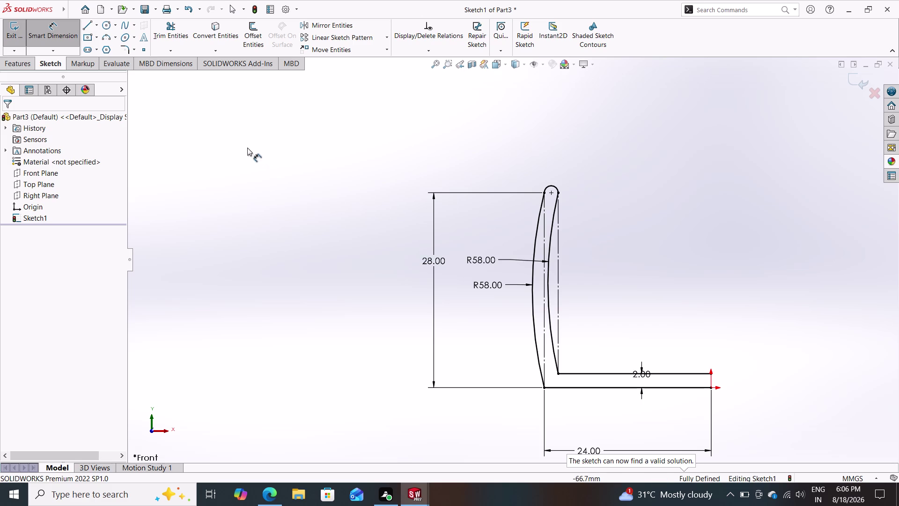
click(89, 29)
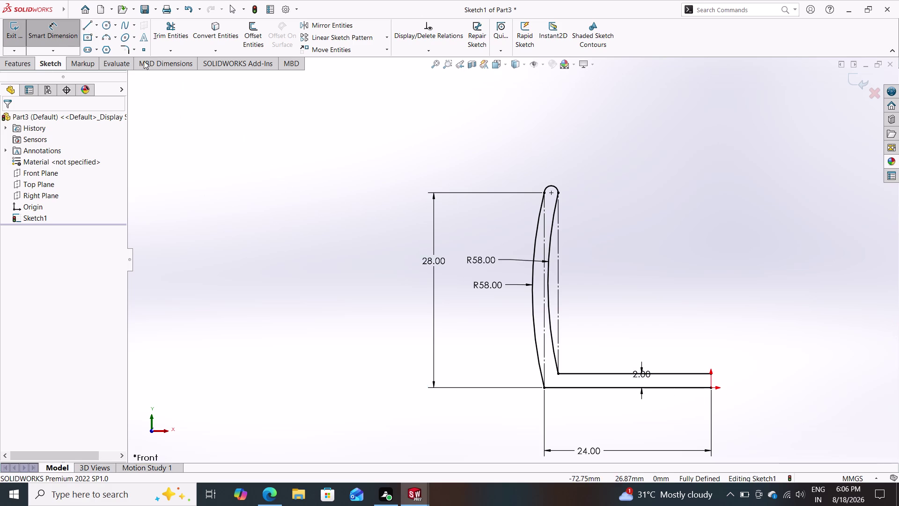
click(87, 24)
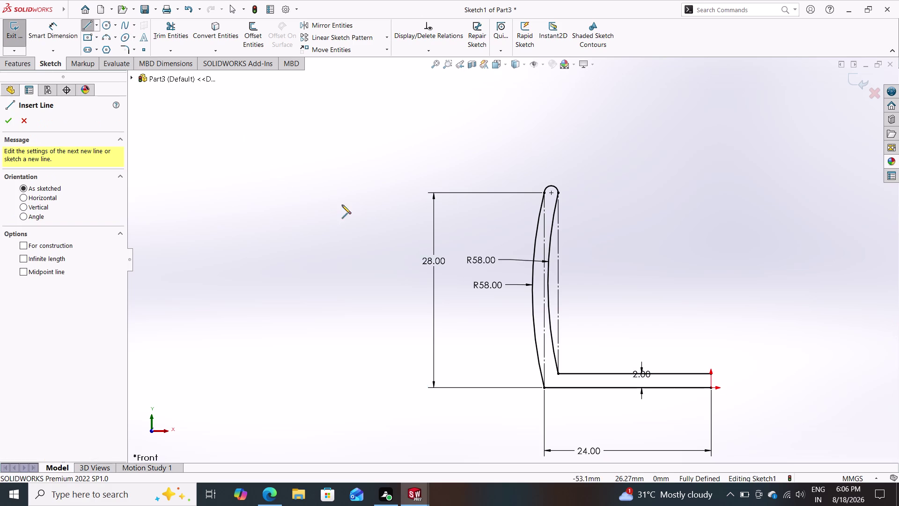
Draw a short vertical line closing the base's right end.
click(710, 387)
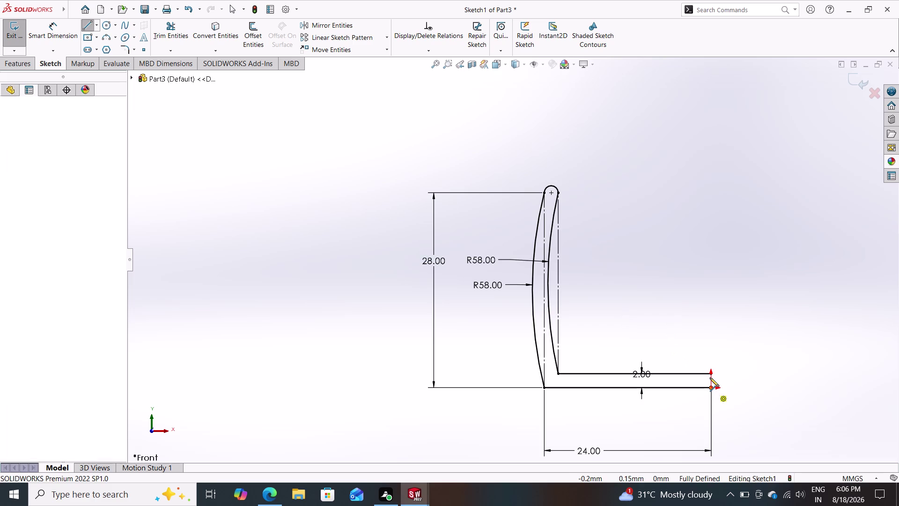
click(711, 371)
key(Escape)
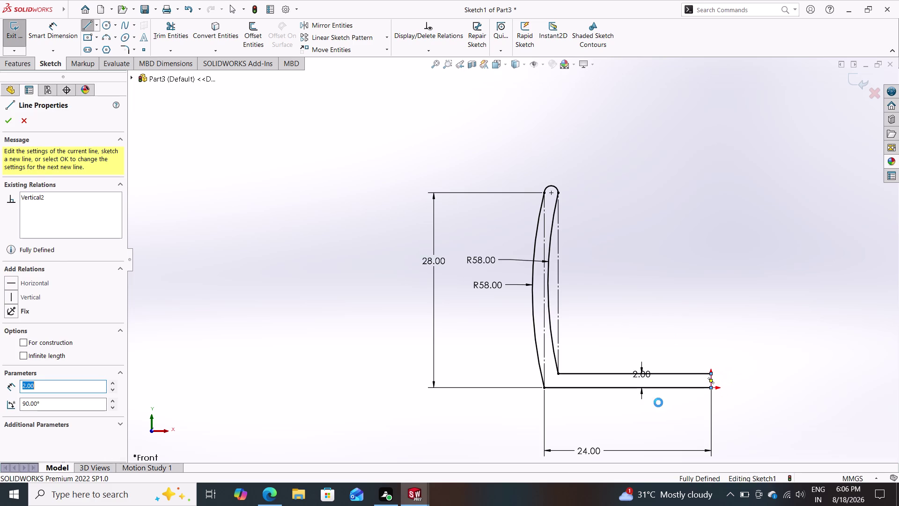
Sketch a vertical centerline from the base's right corner up near the profile top.
click(96, 26)
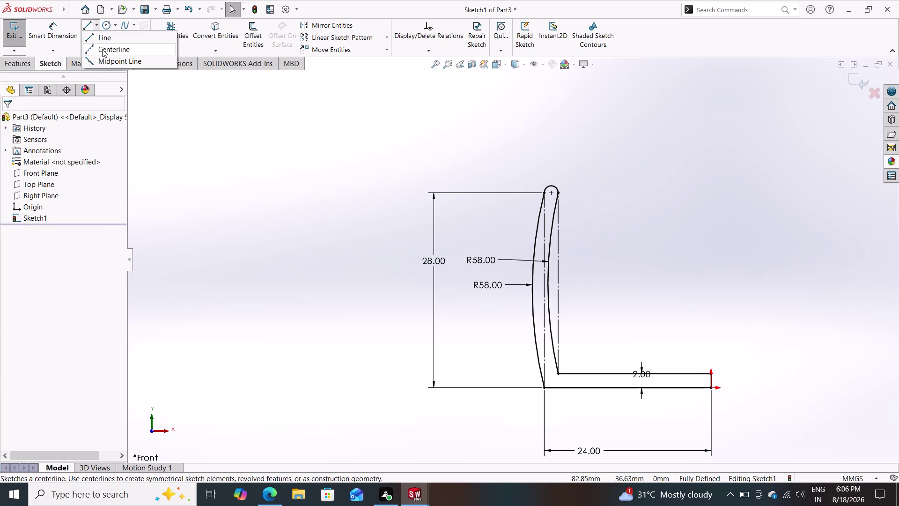
click(102, 49)
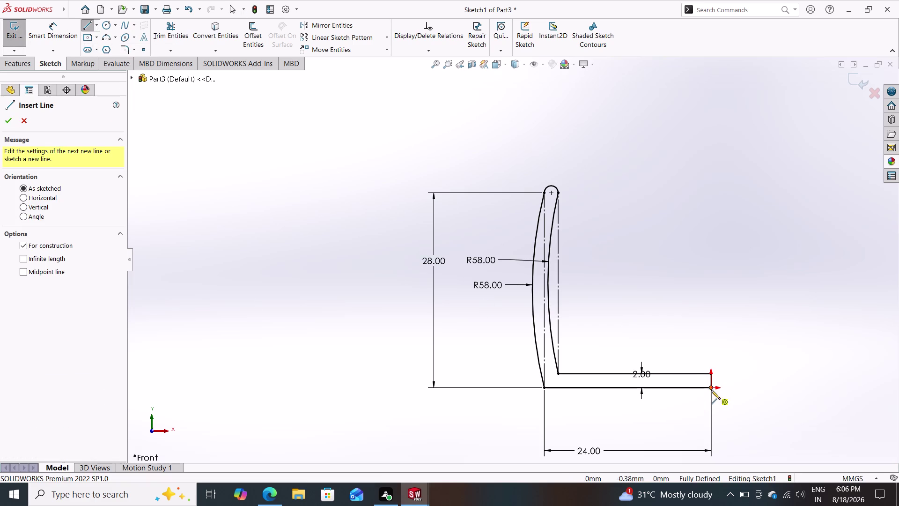
click(711, 387)
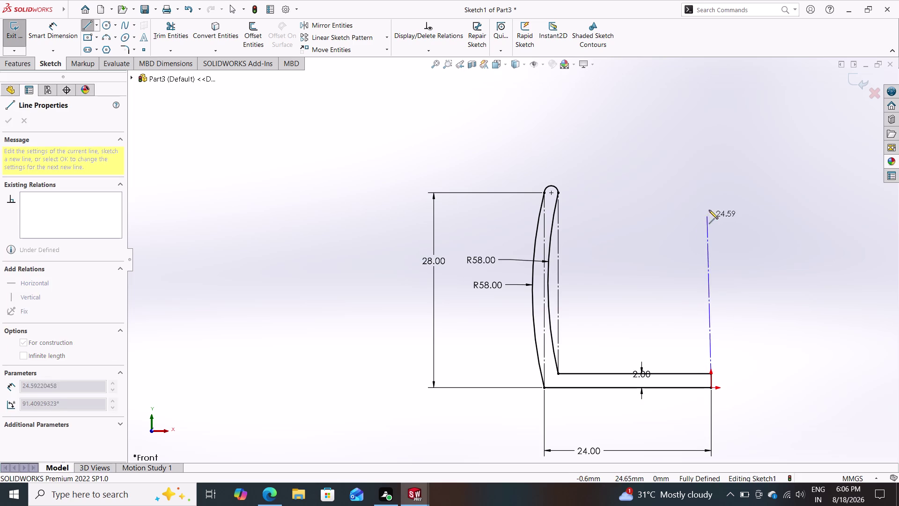
click(712, 183)
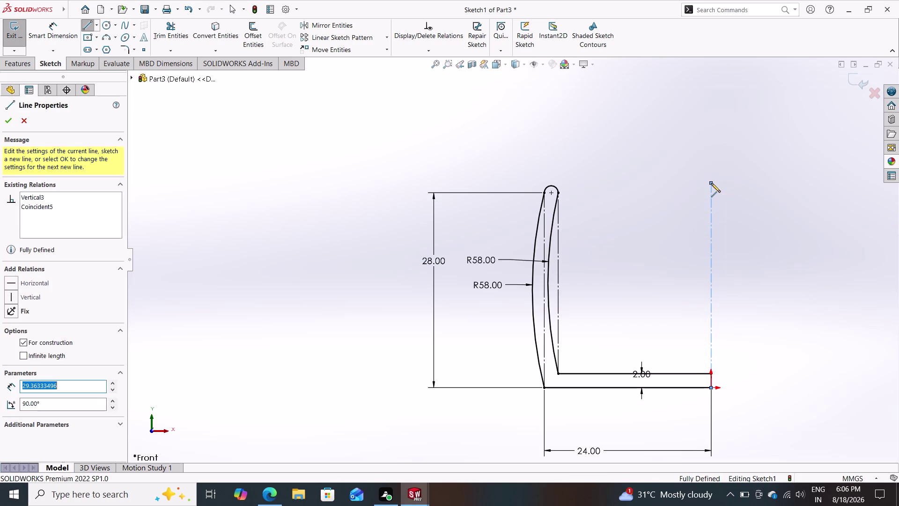
key(Escape)
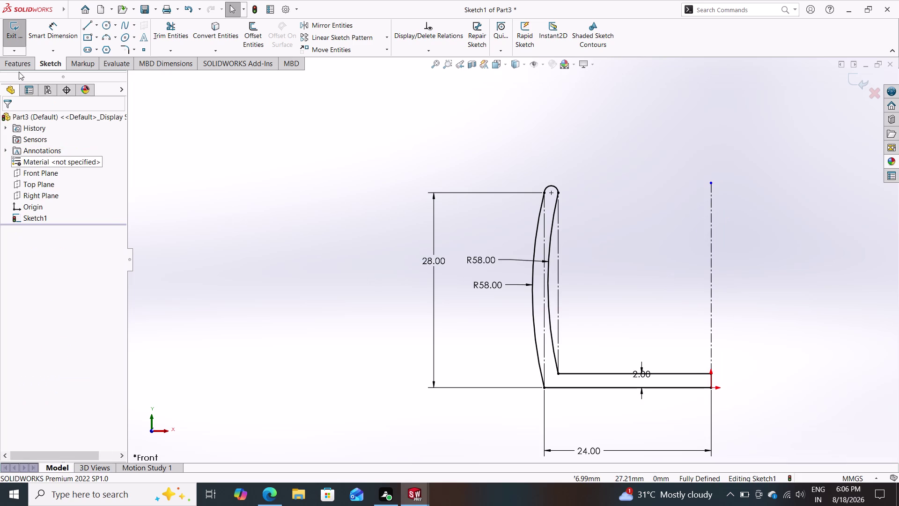
click(16, 60)
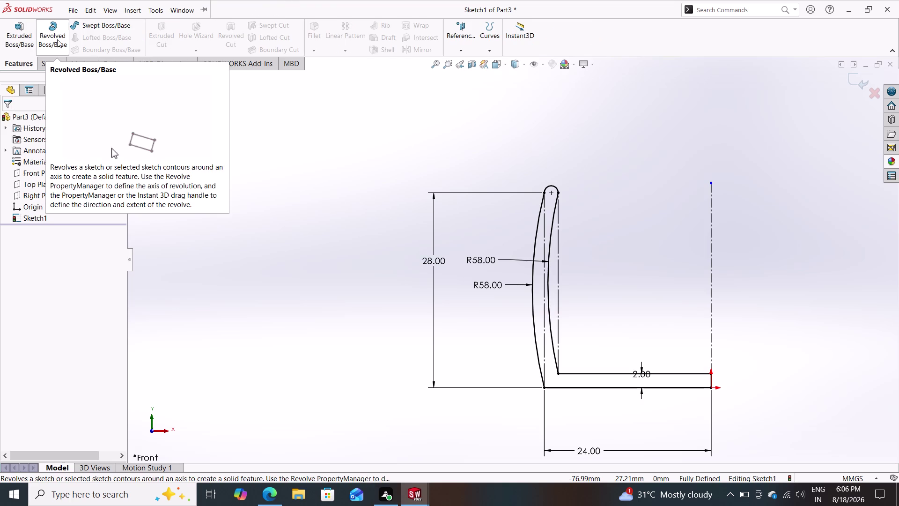
Revolve the profile 360° about the vertical centerline, then undo the revolve.
click(57, 39)
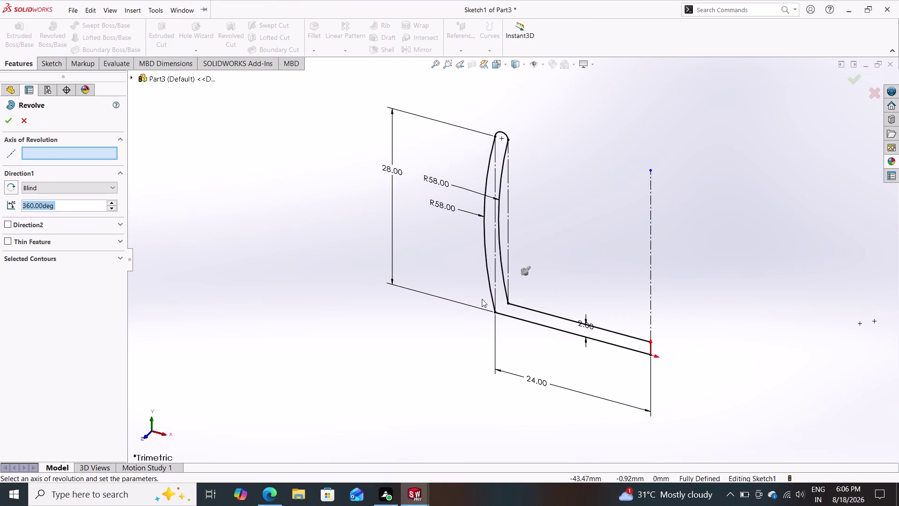
click(651, 235)
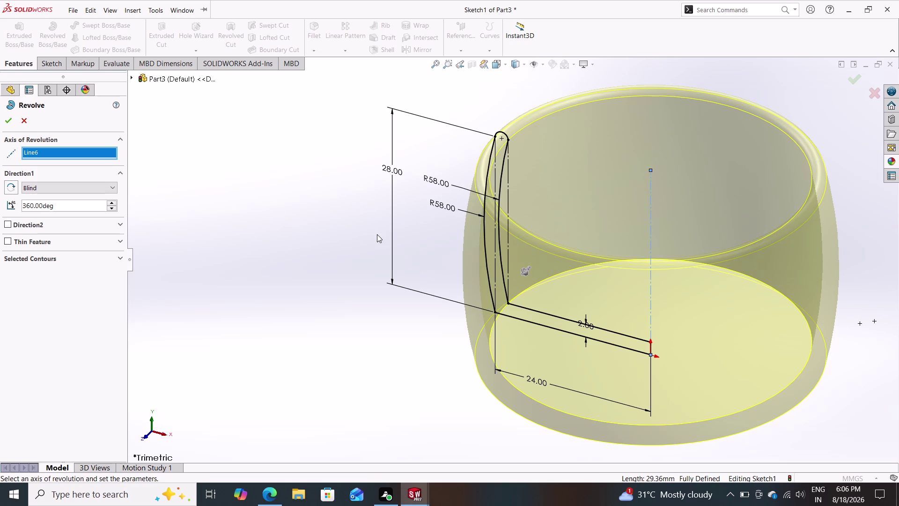
click(6, 119)
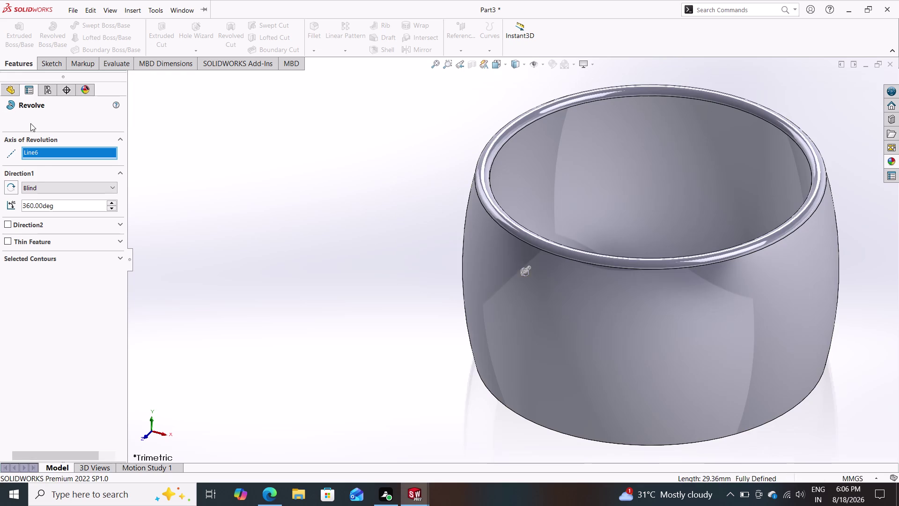
key(ctrl+z)
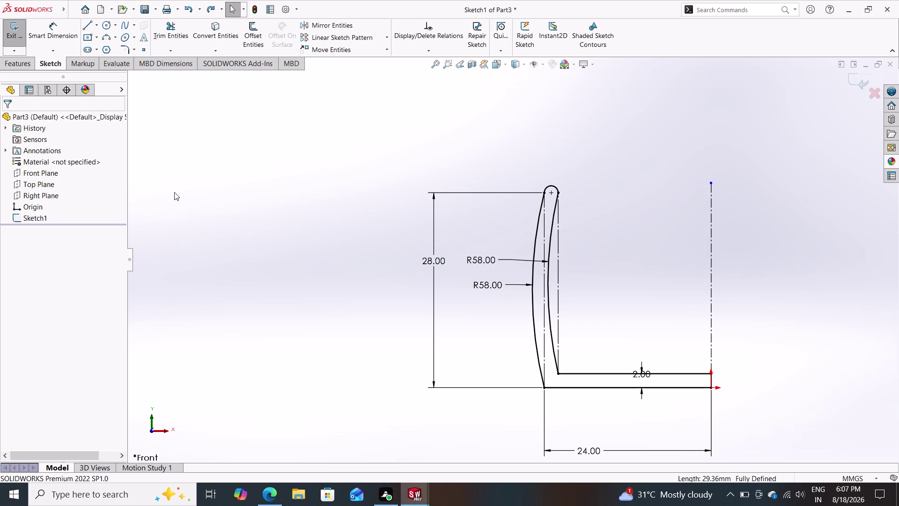
Mirror the wall lines and arcs about the vertical centerline into a symmetric U-section.
key(Escape)
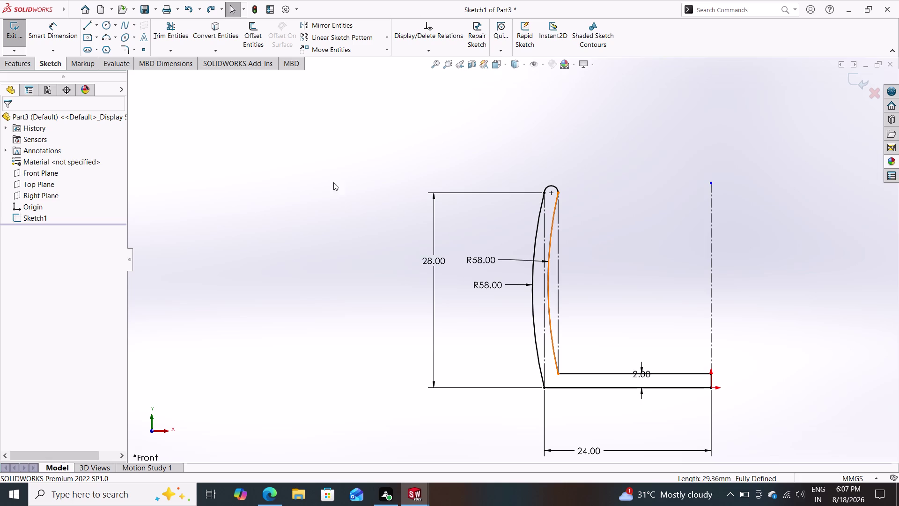
click(344, 22)
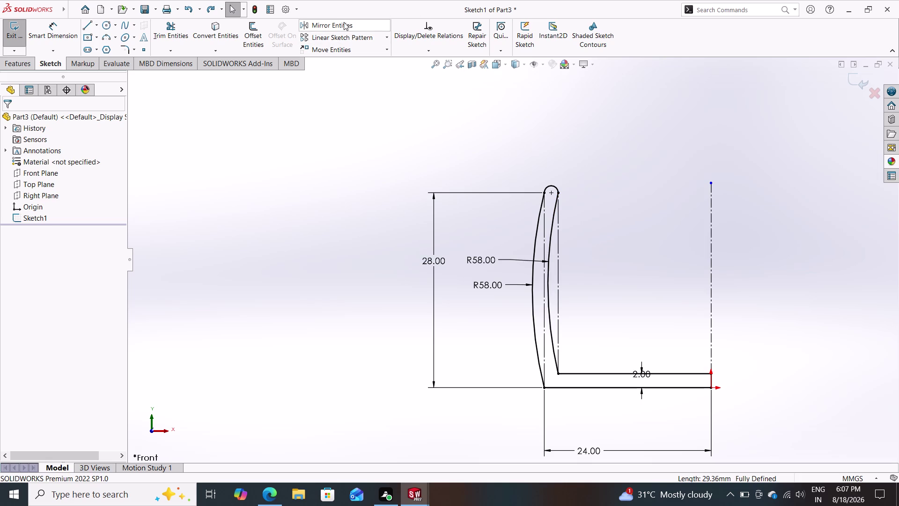
drag(629, 155, 560, 270)
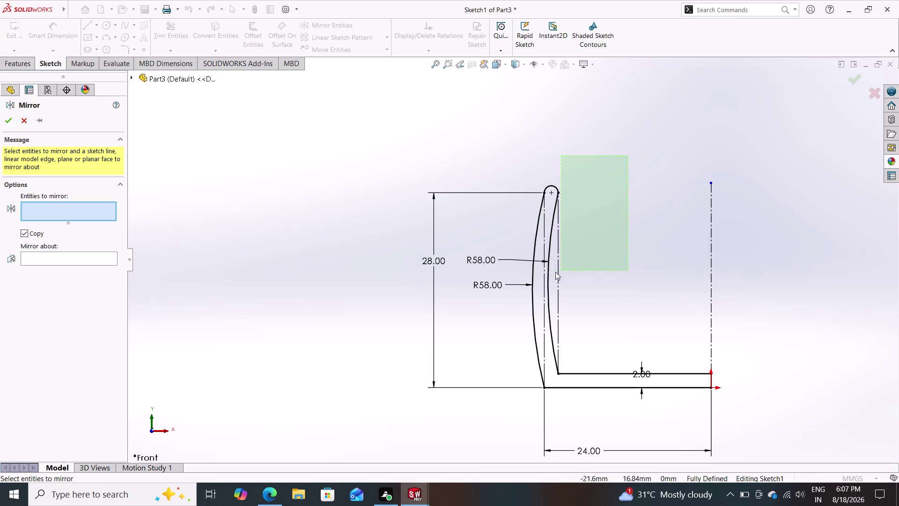
drag(560, 270, 518, 443)
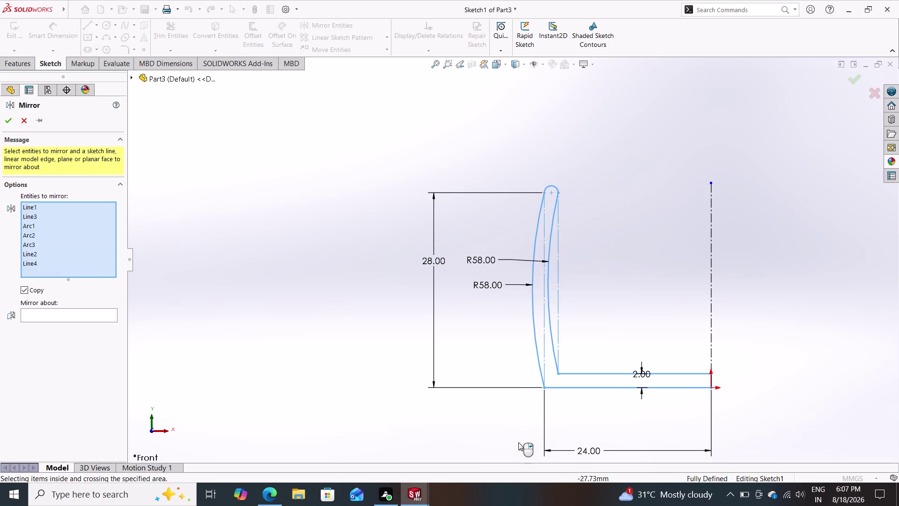
click(75, 317)
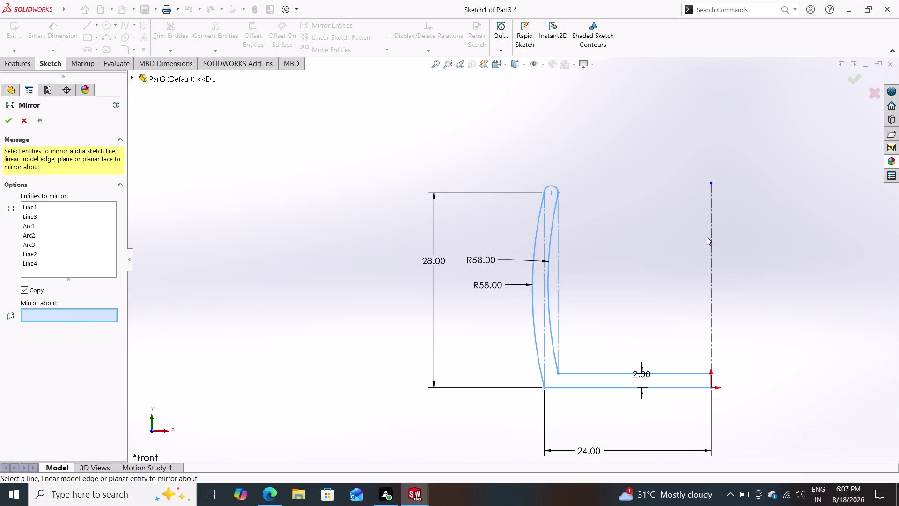
click(710, 237)
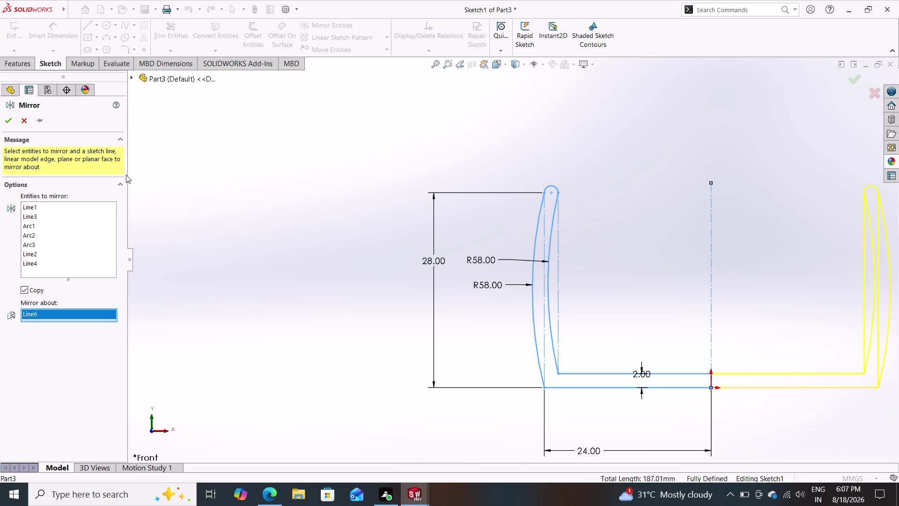
click(11, 122)
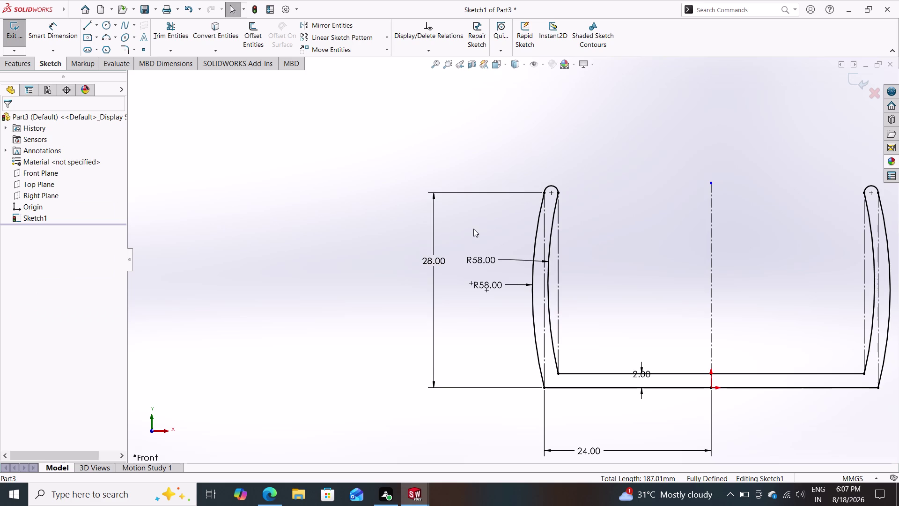
scroll(up, 3)
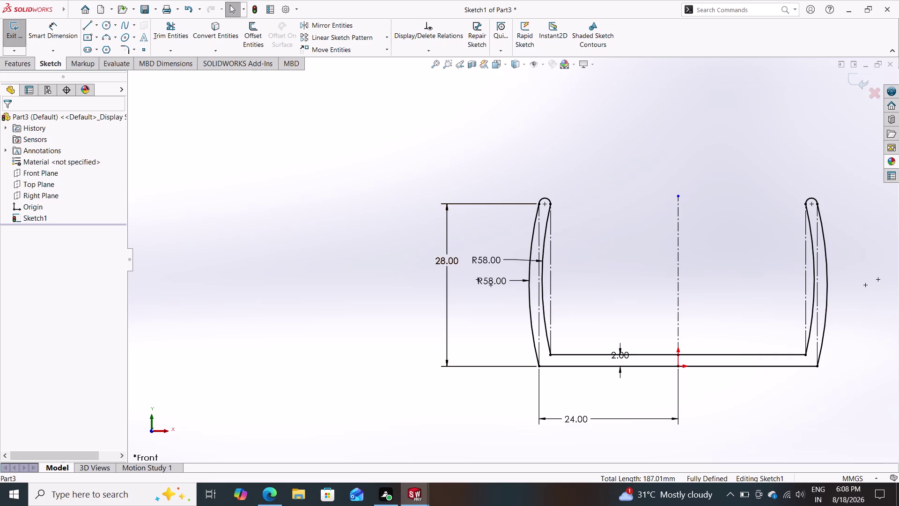
click(12, 64)
click(24, 28)
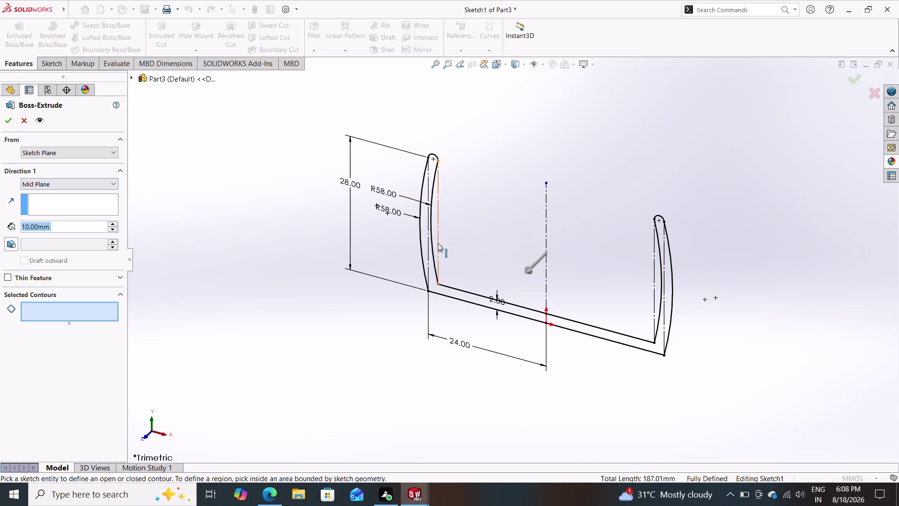
click(426, 244)
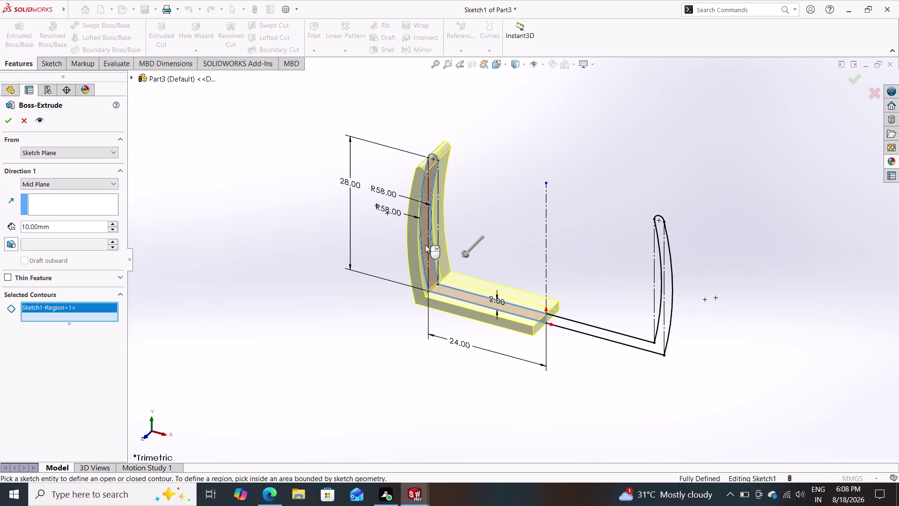
click(612, 336)
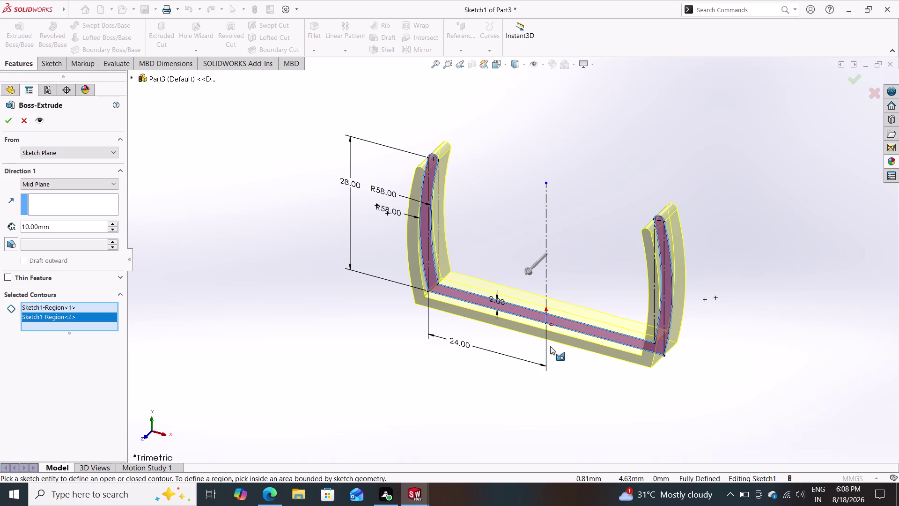
key(ctrl+z)
key(Escape)
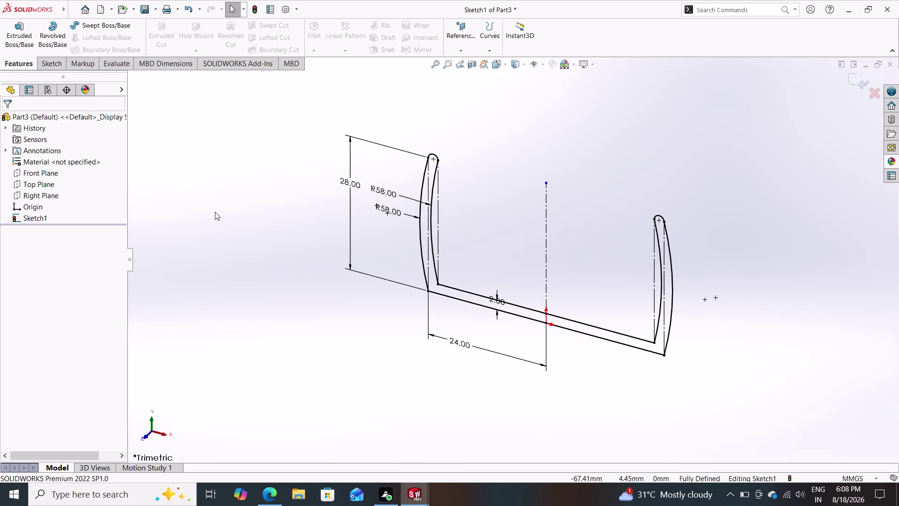
click(55, 36)
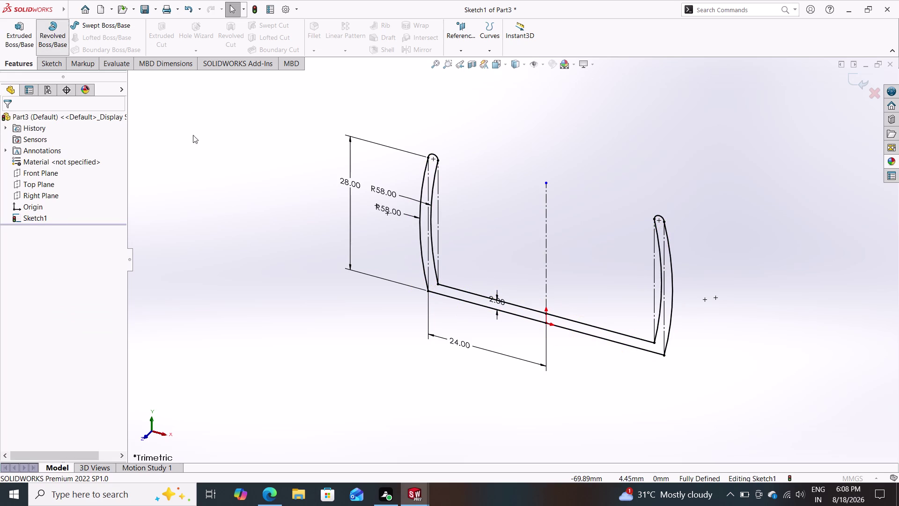
Revolve the left wall region 360° about Line6 into Revolve2 and orbit to inspect it.
click(432, 271)
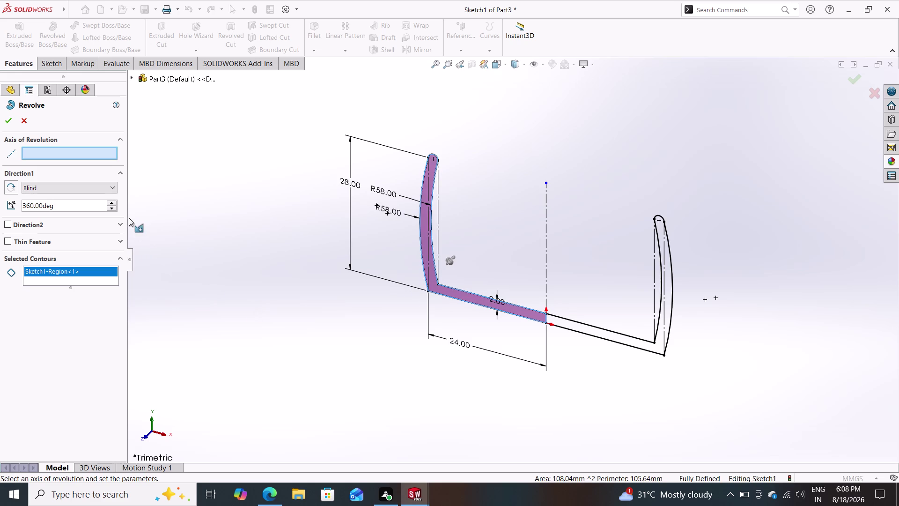
click(547, 236)
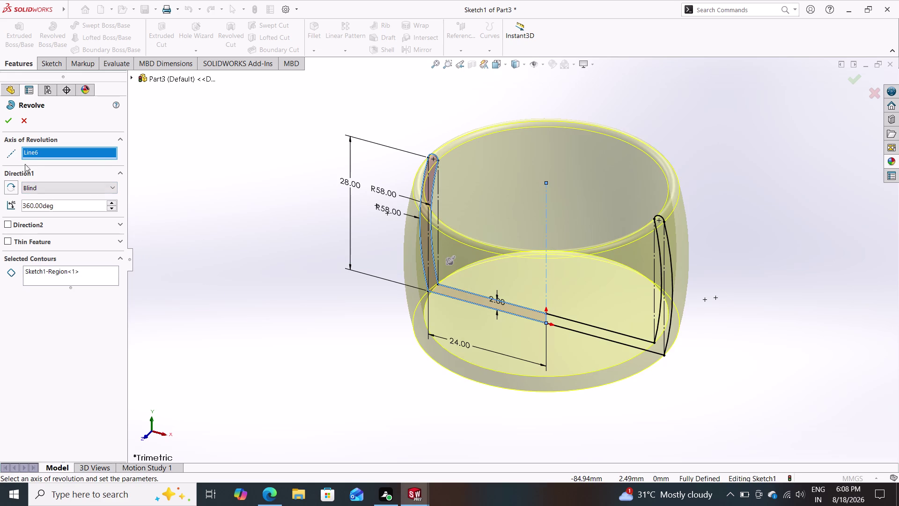
click(4, 115)
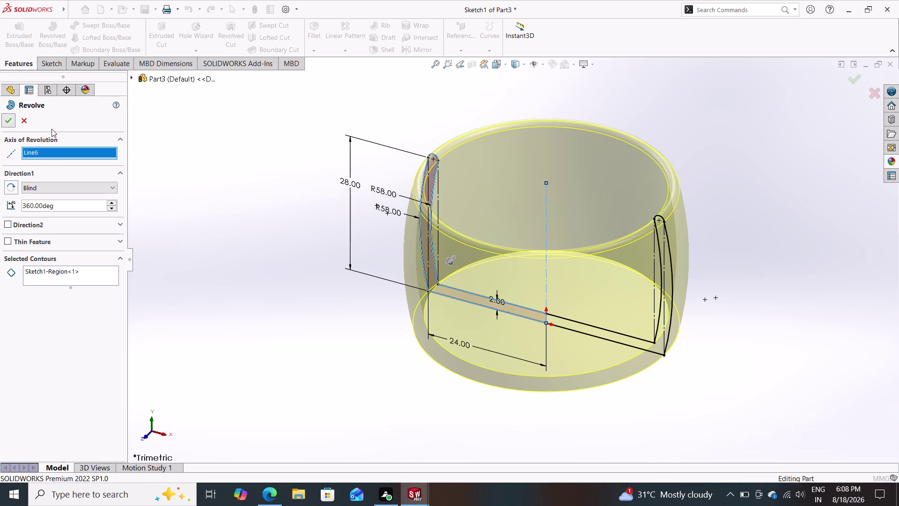
middle_drag(285, 276, 326, 315)
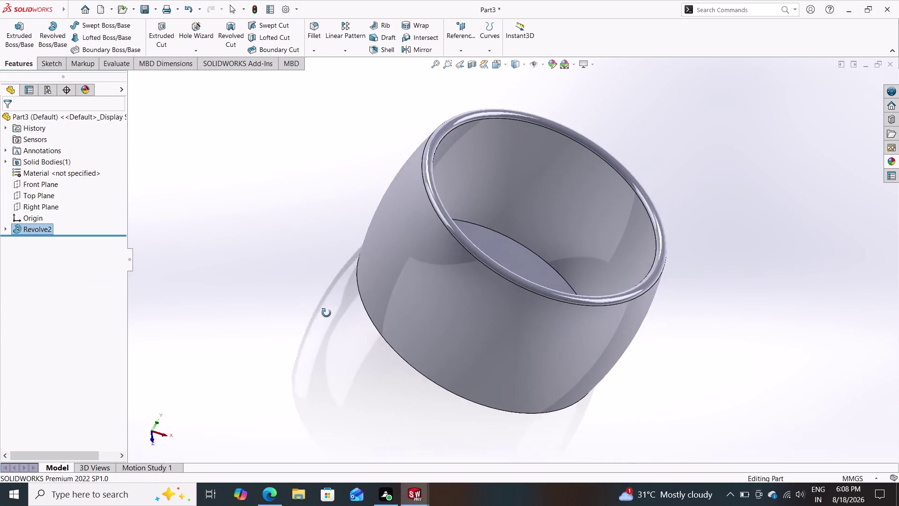
middle_drag(326, 316, 288, 115)
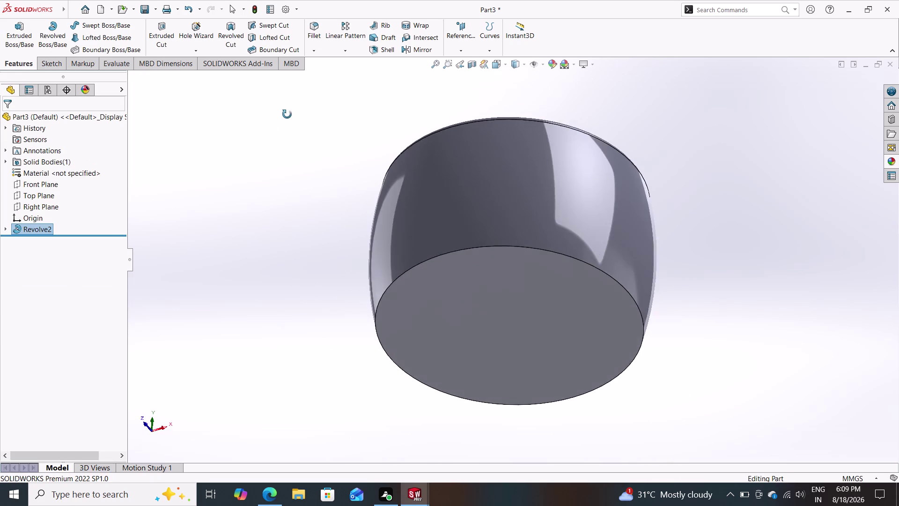
middle_drag(287, 114, 331, 289)
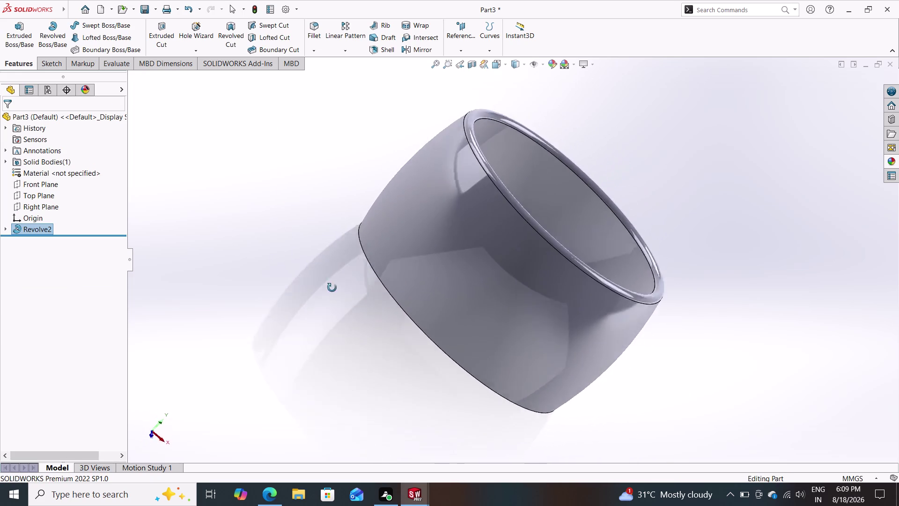
middle_drag(331, 289, 274, 265)
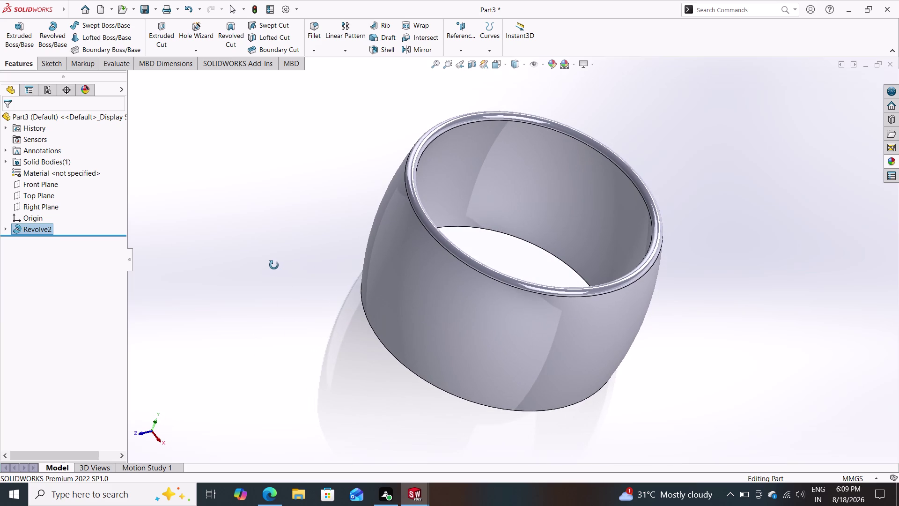
middle_drag(274, 266, 264, 246)
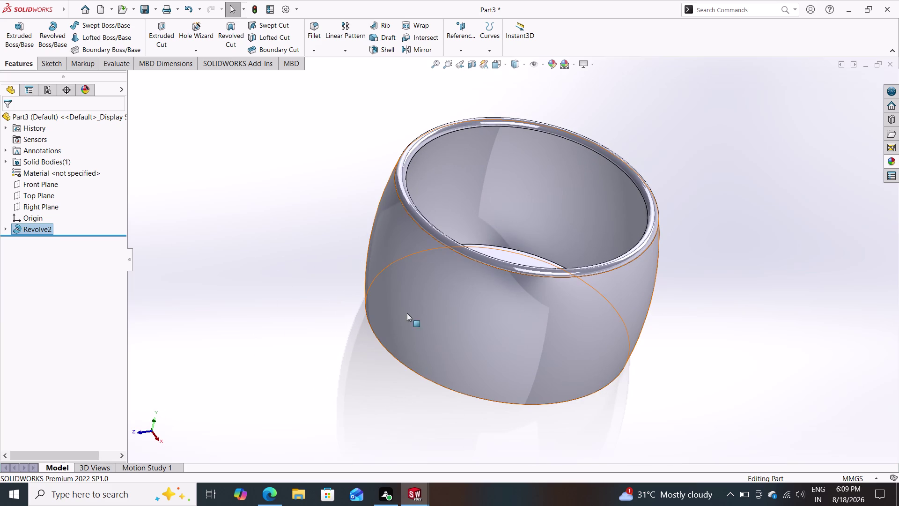
middle_drag(324, 347, 391, 115)
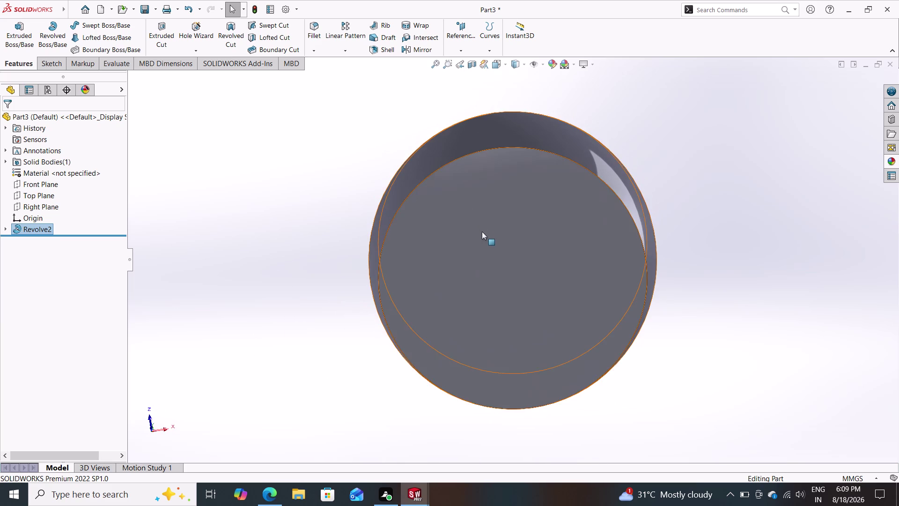
Sketch an origin-centred circle on the ring's flat bottom face.
click(483, 234)
click(523, 208)
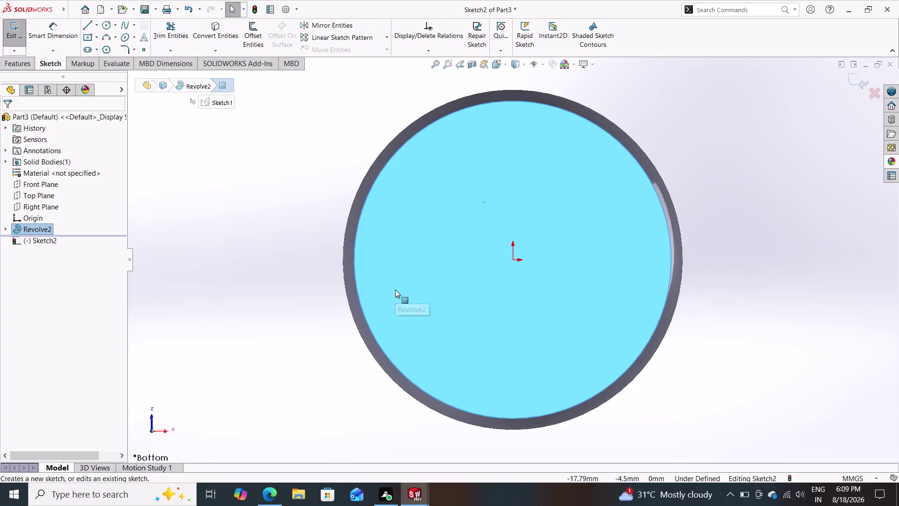
click(106, 24)
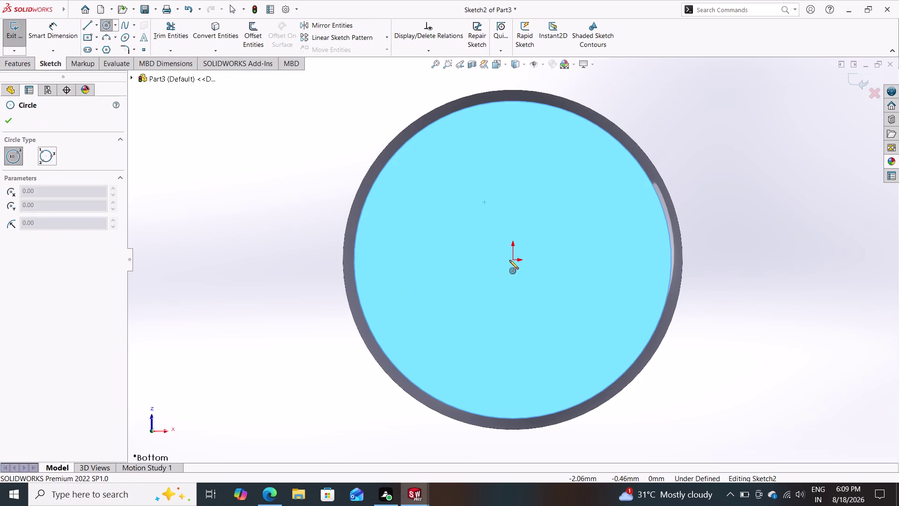
click(511, 259)
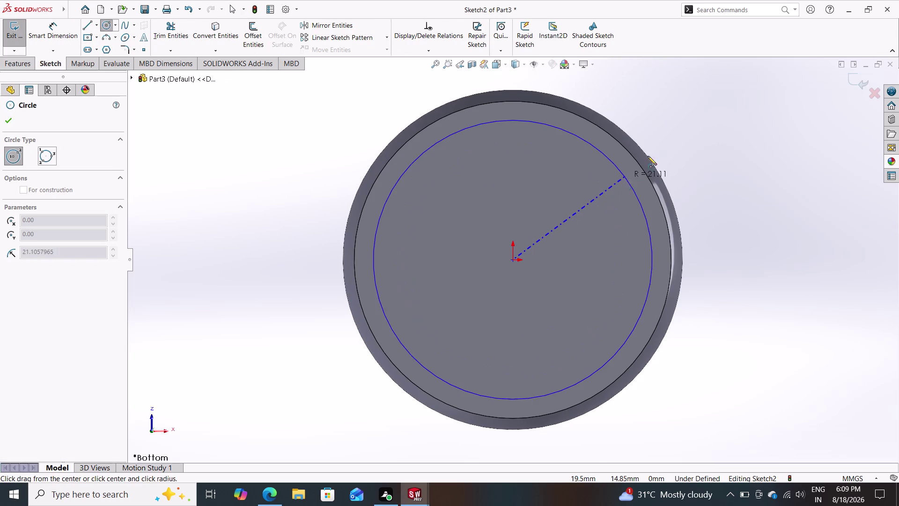
click(690, 134)
key(Escape)
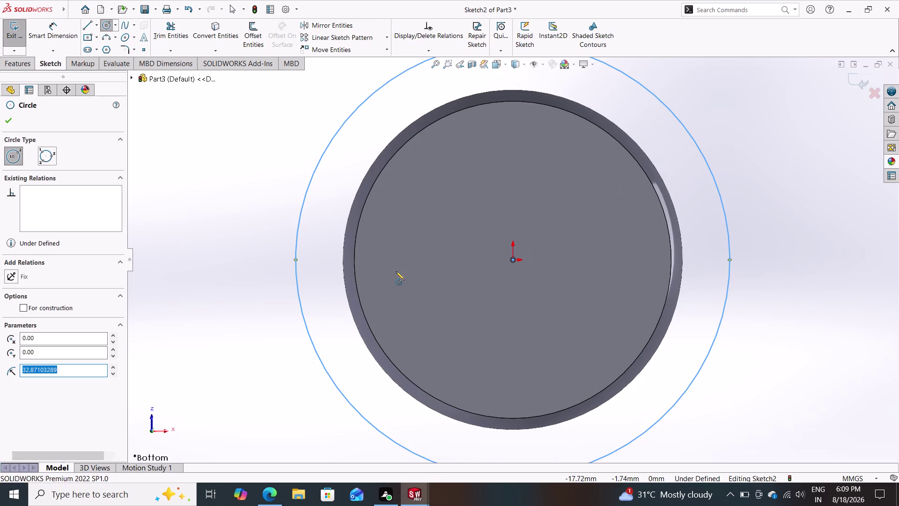
Dimension the circle's diameter to 48 mm and orbit to check it.
click(59, 29)
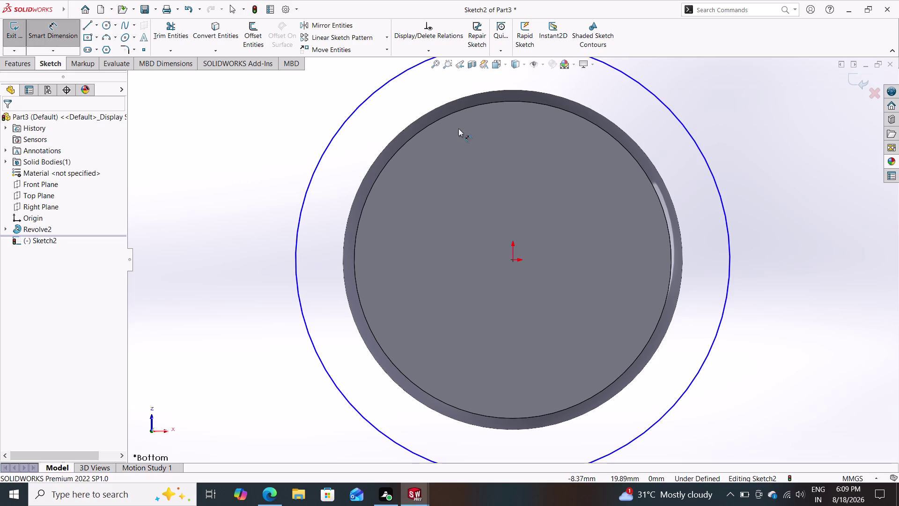
click(719, 190)
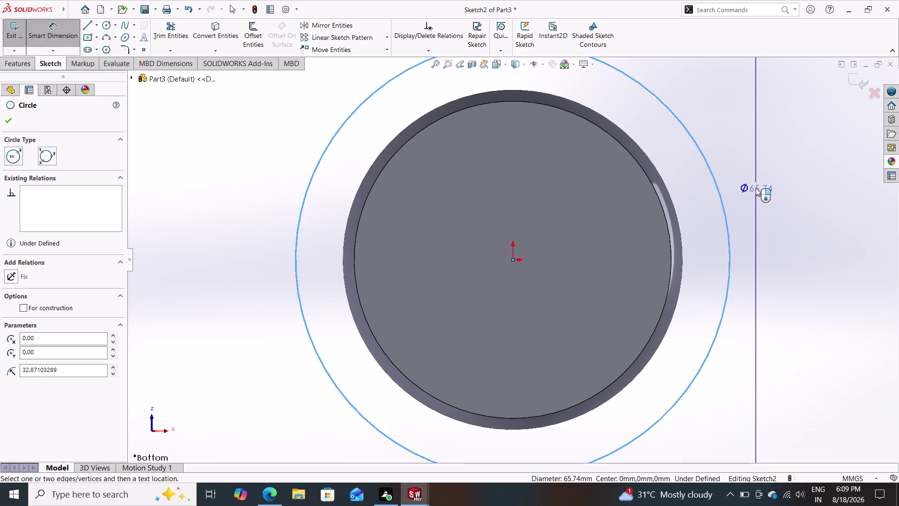
click(758, 187)
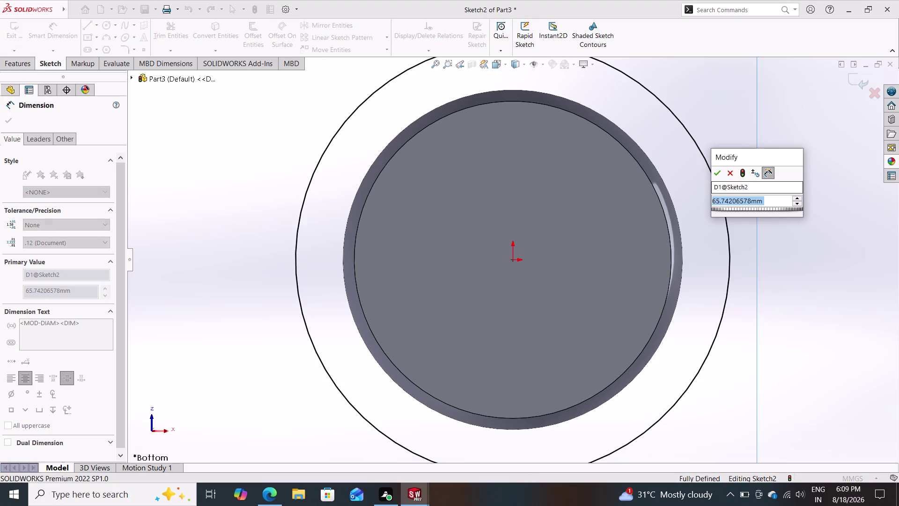
text(48)
key(Return)
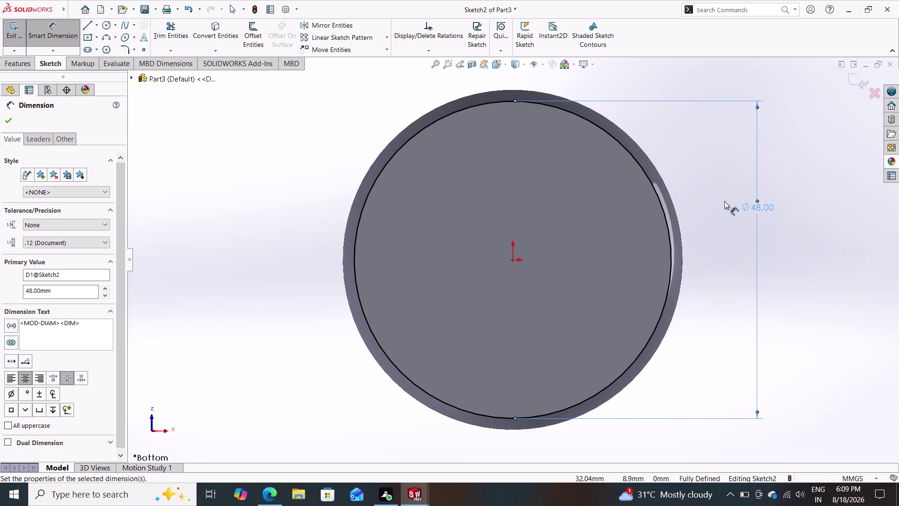
middle_drag(723, 194, 714, 222)
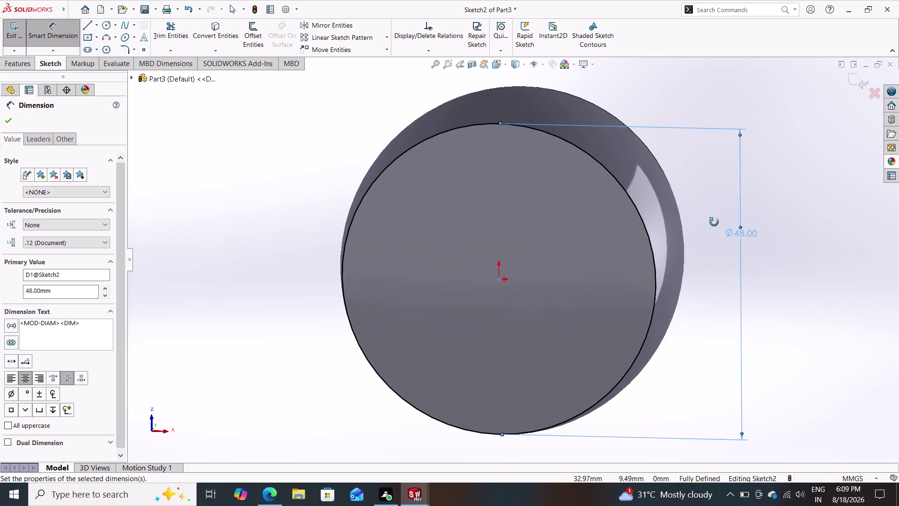
middle_drag(715, 222, 726, 248)
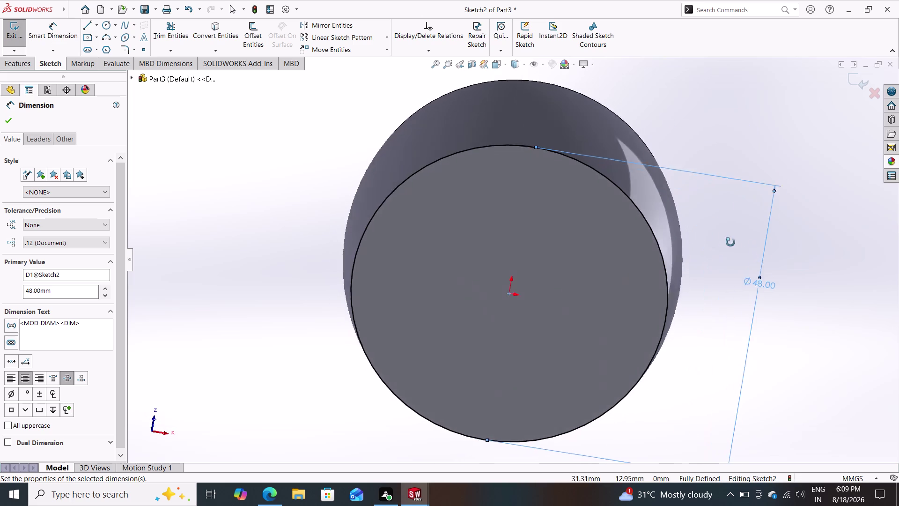
middle_drag(726, 248, 719, 157)
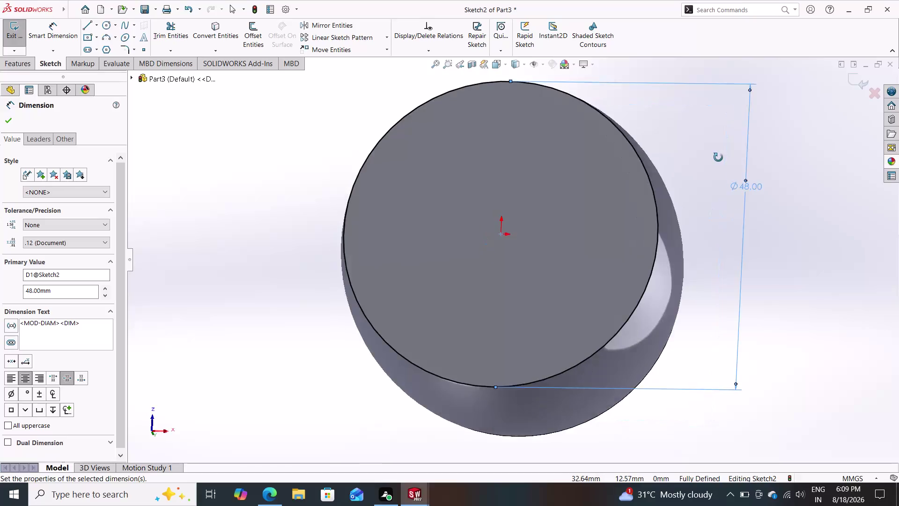
middle_drag(719, 157, 588, 260)
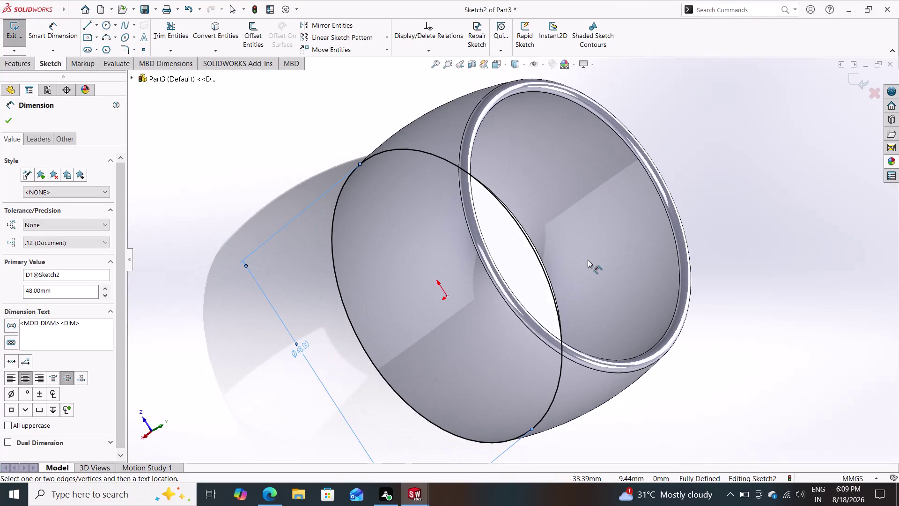
key(ctrl+z)
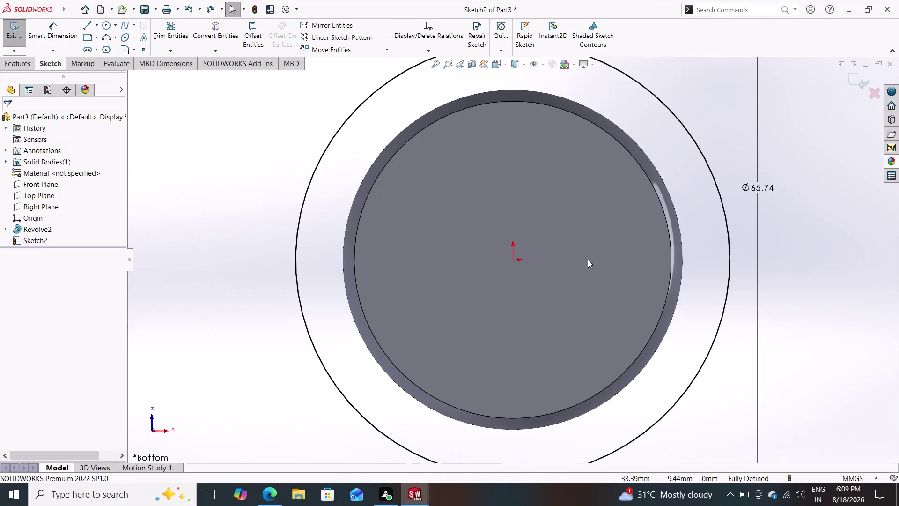
Undo twice and orbit the part upright to view its top.
key(ctrl+z)
key(ctrl+z)
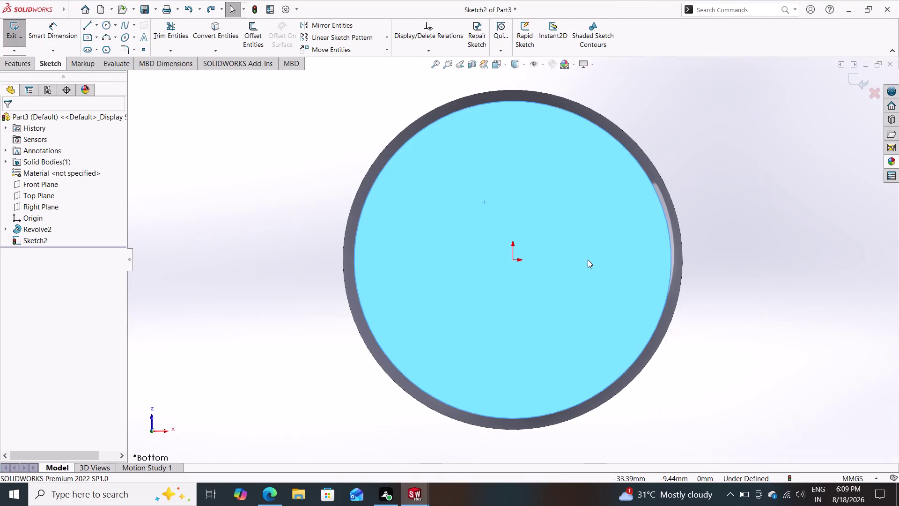
middle_drag(708, 239, 654, 264)
middle_drag(681, 256, 575, 278)
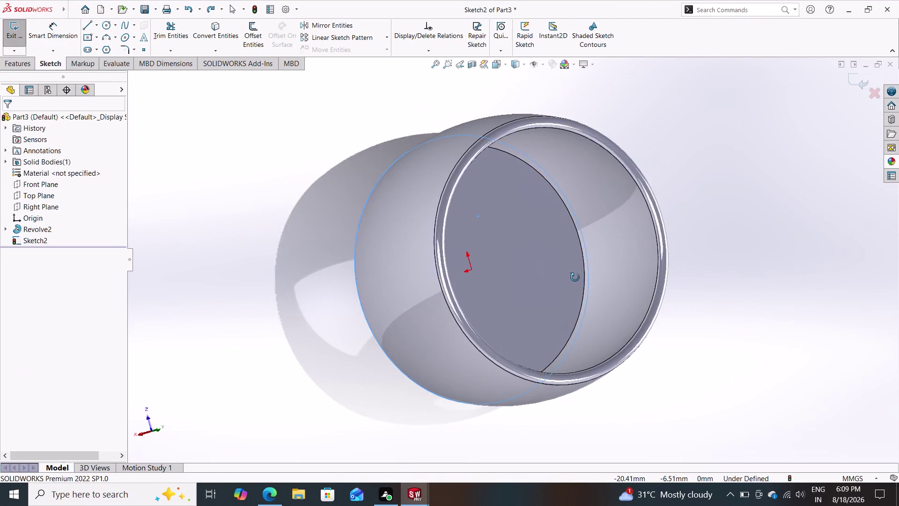
middle_drag(575, 278, 546, 171)
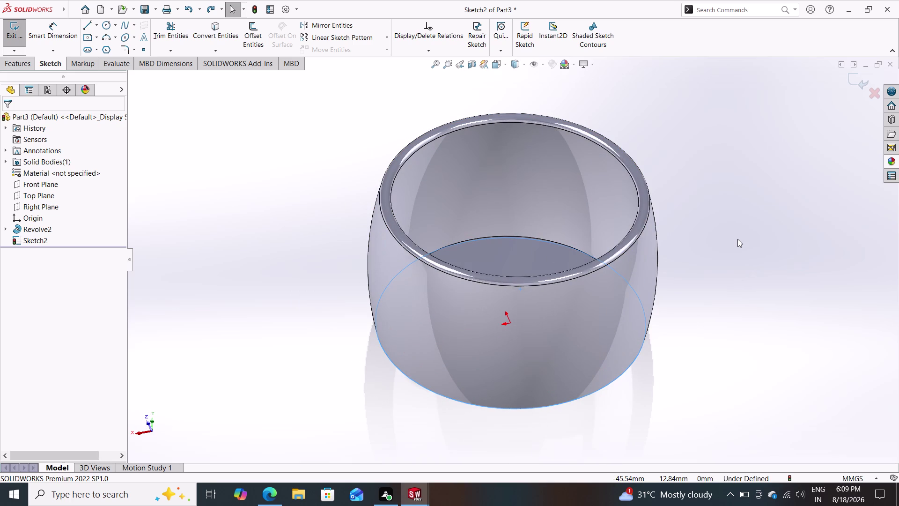
scroll(down, 3)
scroll(up, 3)
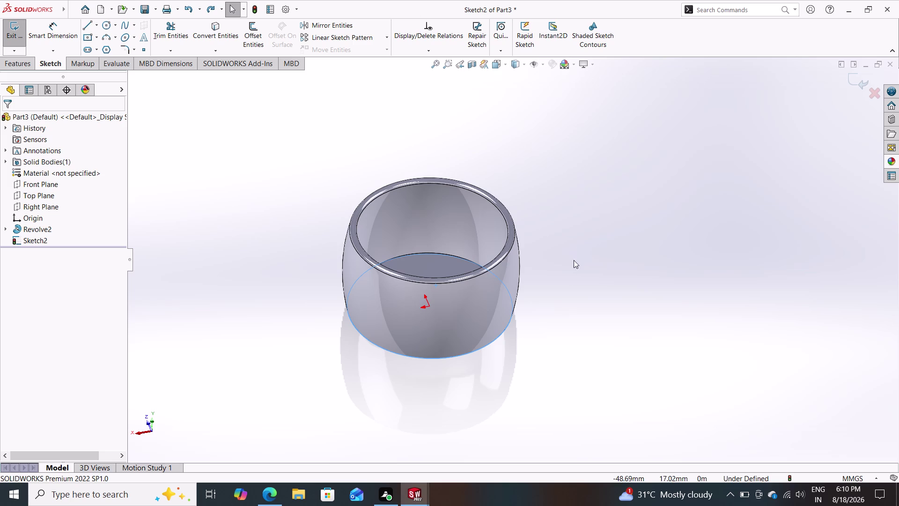
Orbit the part to inspect its opening, rim, base and sides.
middle_drag(571, 265, 606, 271)
middle_drag(556, 265, 541, 335)
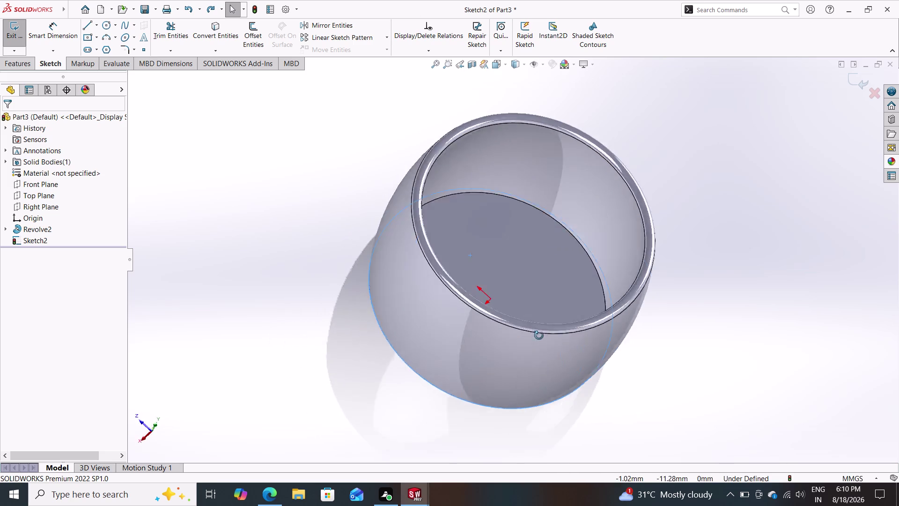
middle_drag(541, 336, 546, 233)
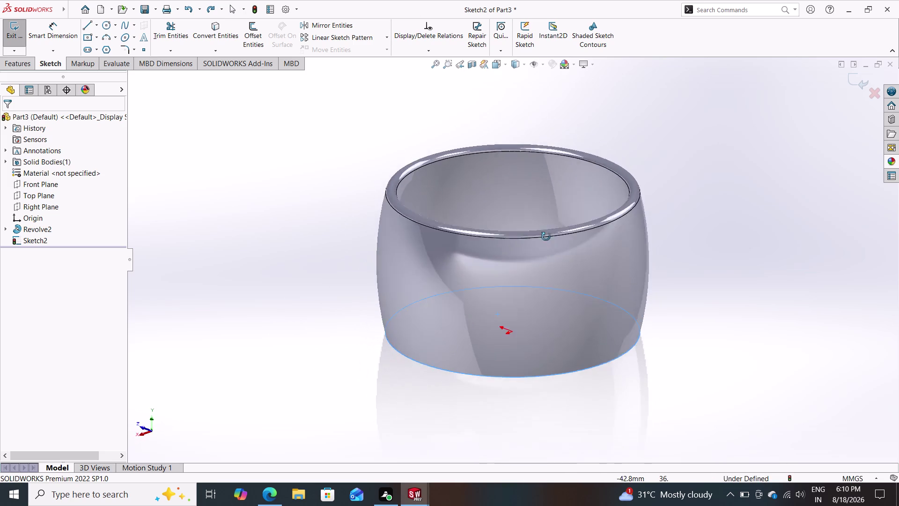
middle_drag(546, 233, 549, 222)
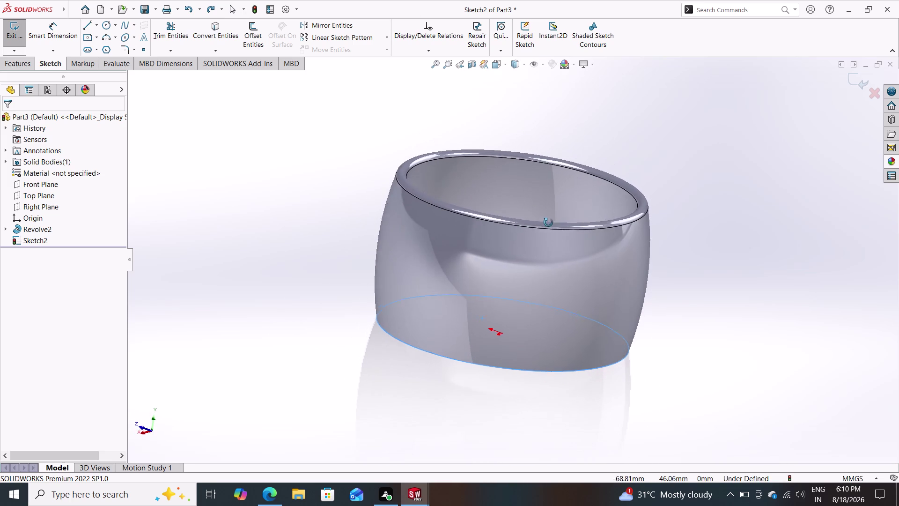
middle_drag(549, 222, 555, 161)
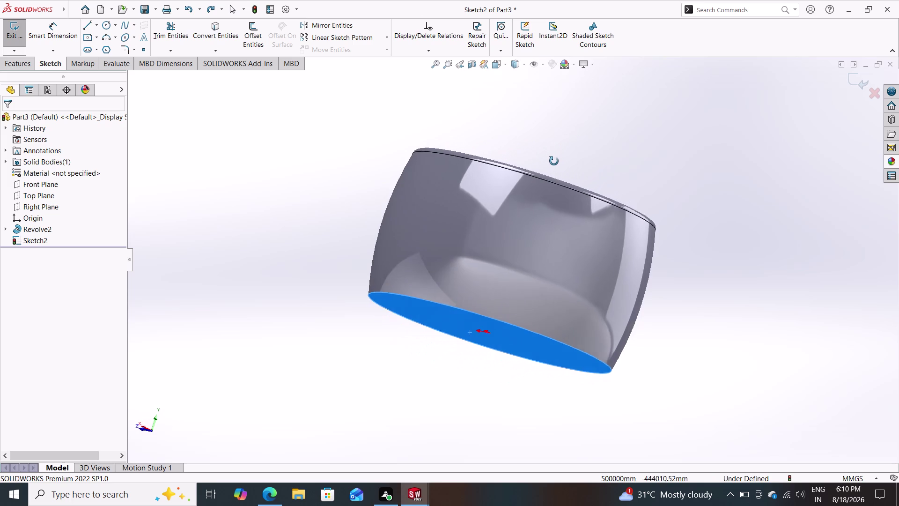
middle_drag(555, 160, 532, 164)
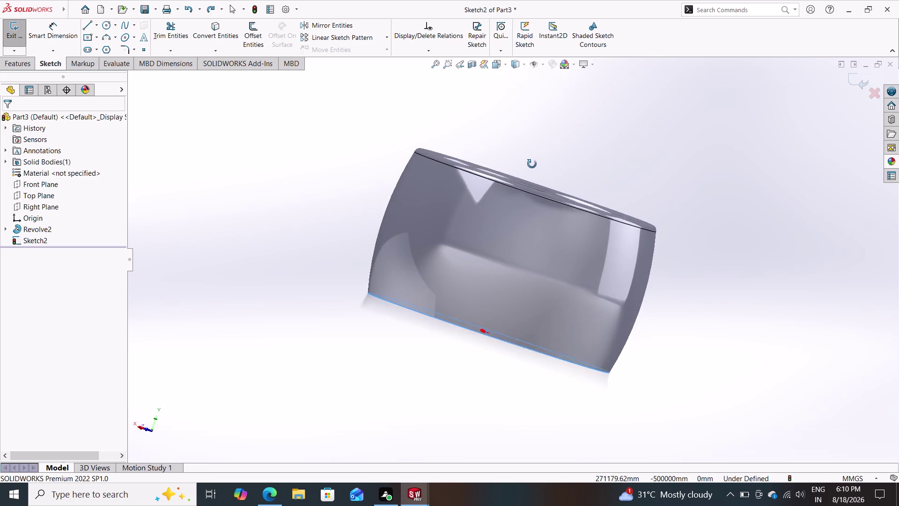
middle_drag(533, 164, 538, 119)
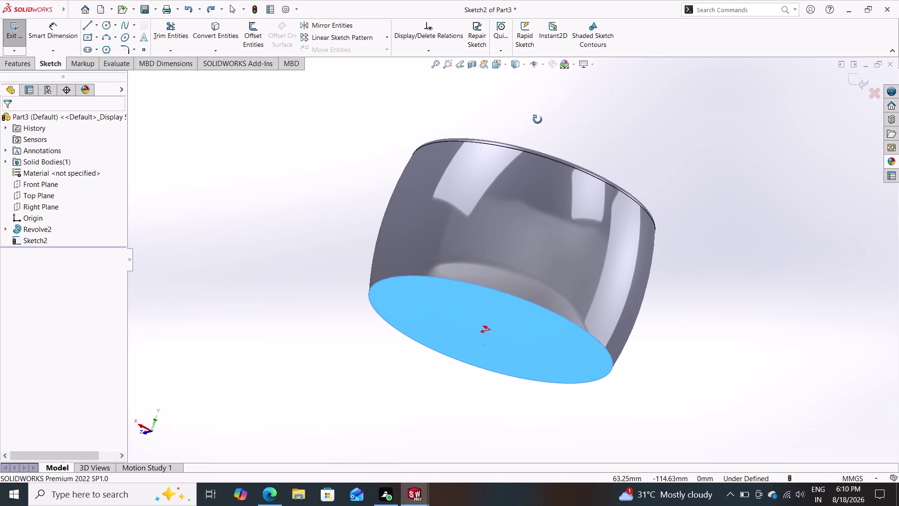
middle_drag(538, 120, 459, 150)
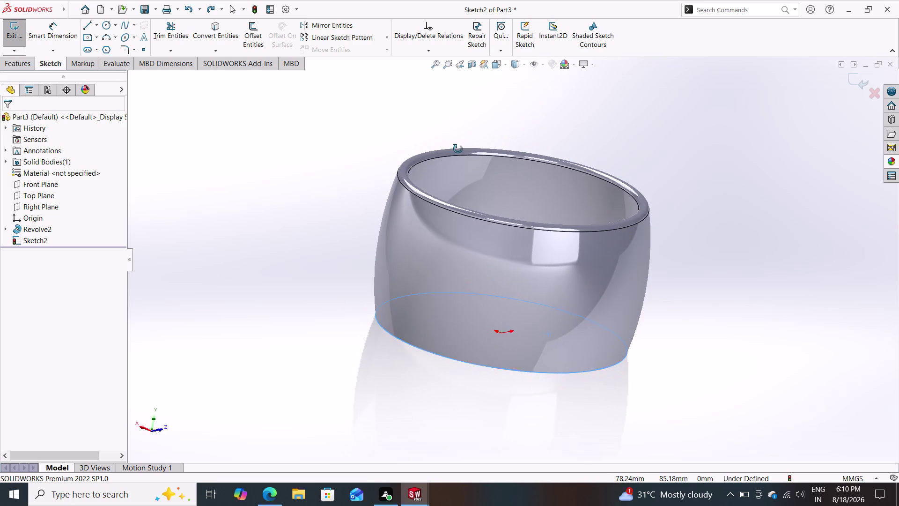
middle_drag(459, 150, 457, 148)
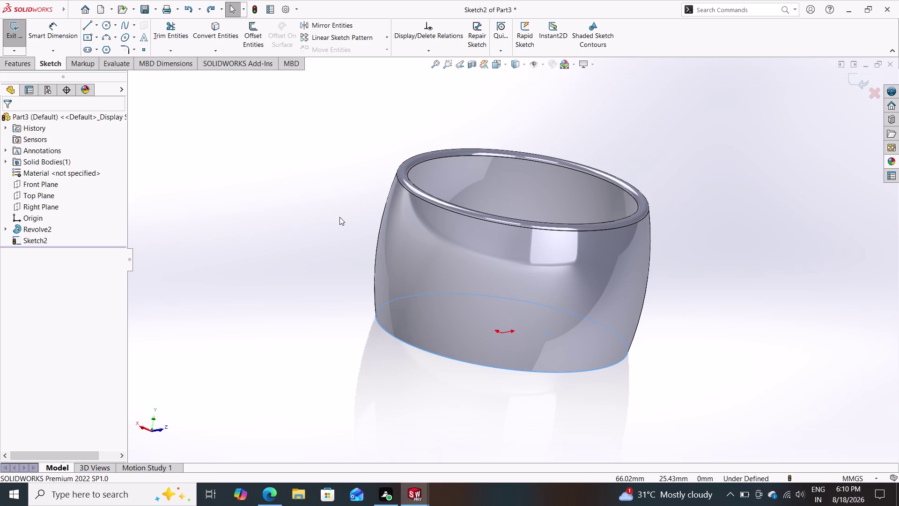
Check the underside and top once more, then start a new document.
scroll(down, 3)
scroll(up, 3)
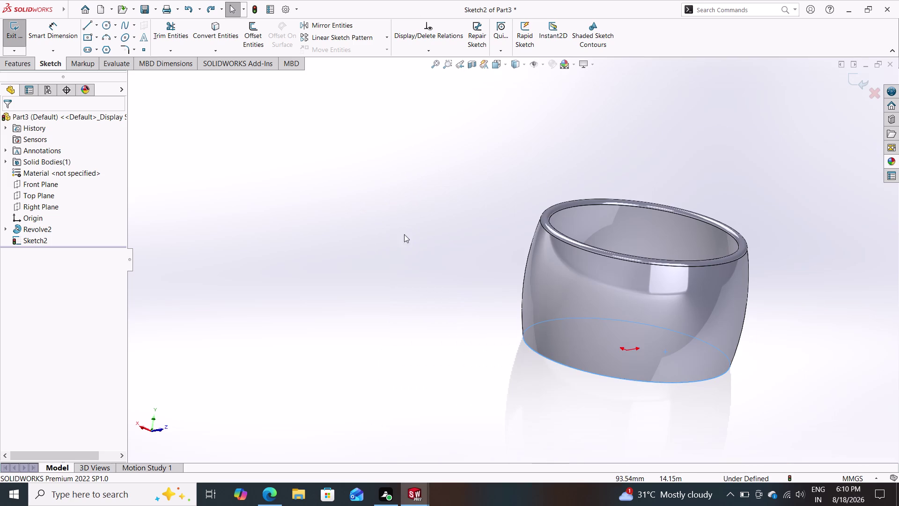
middle_drag(462, 254, 487, 199)
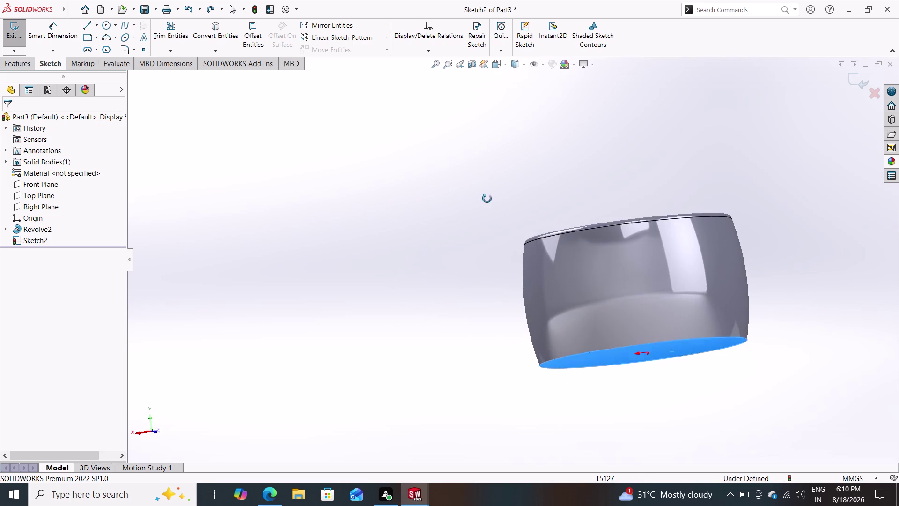
middle_drag(487, 199, 507, 233)
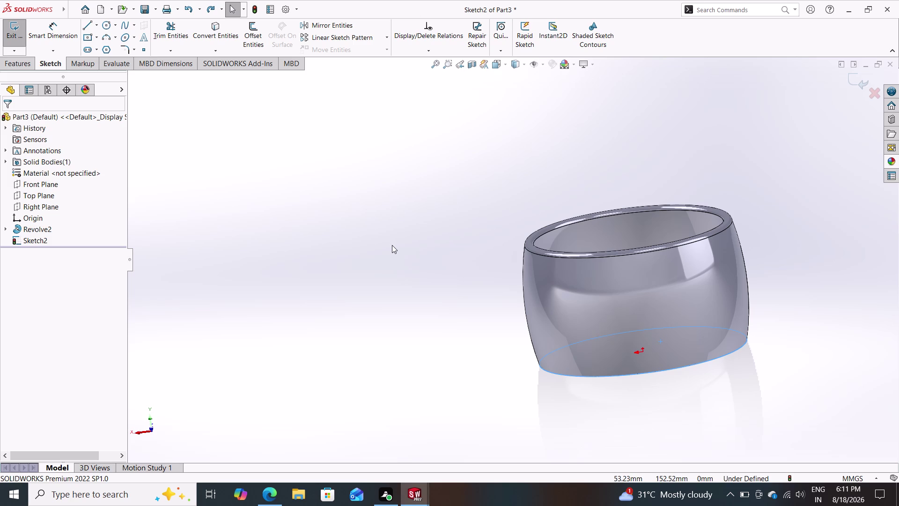
middle_drag(381, 249, 424, 257)
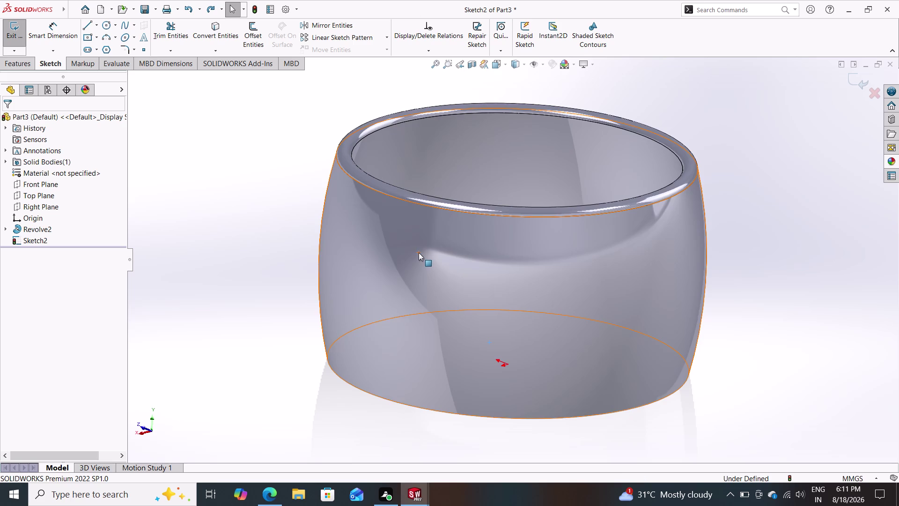
middle_drag(410, 247, 418, 303)
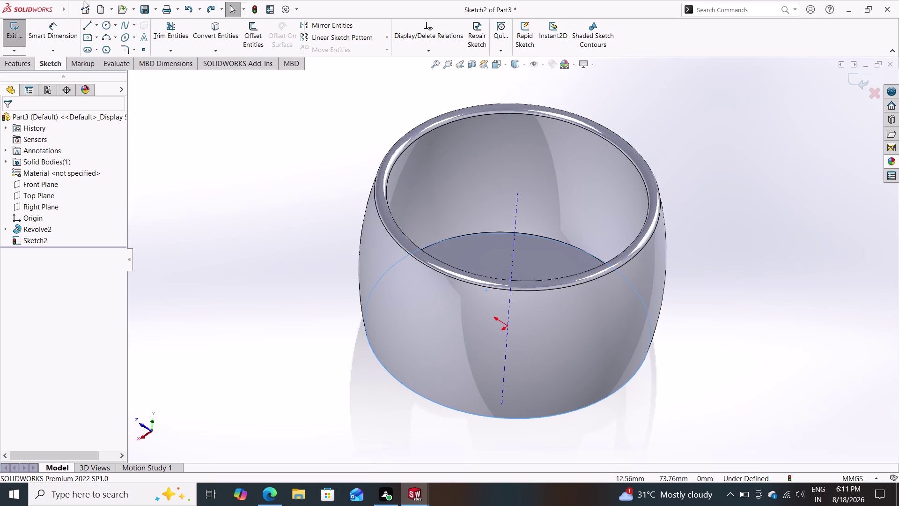
click(102, 10)
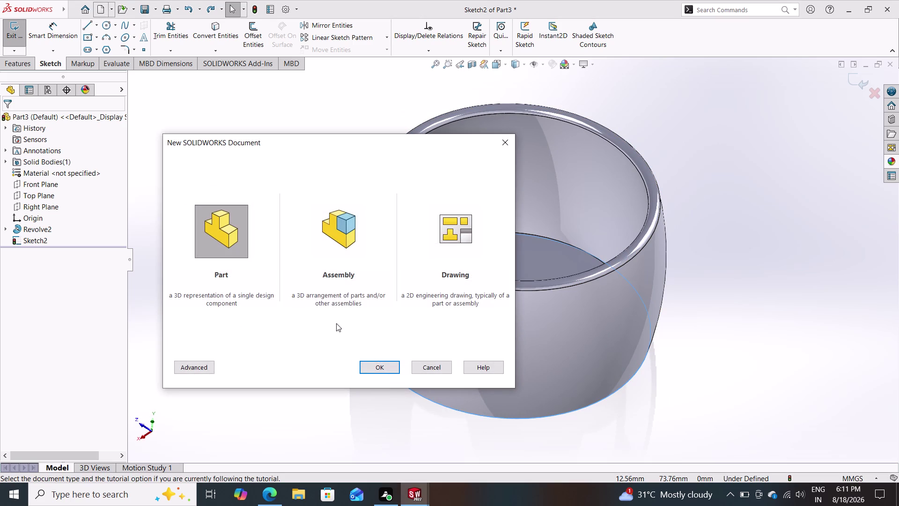
Create a new part and sketch an origin-centred circle on the Top Plane.
click(377, 363)
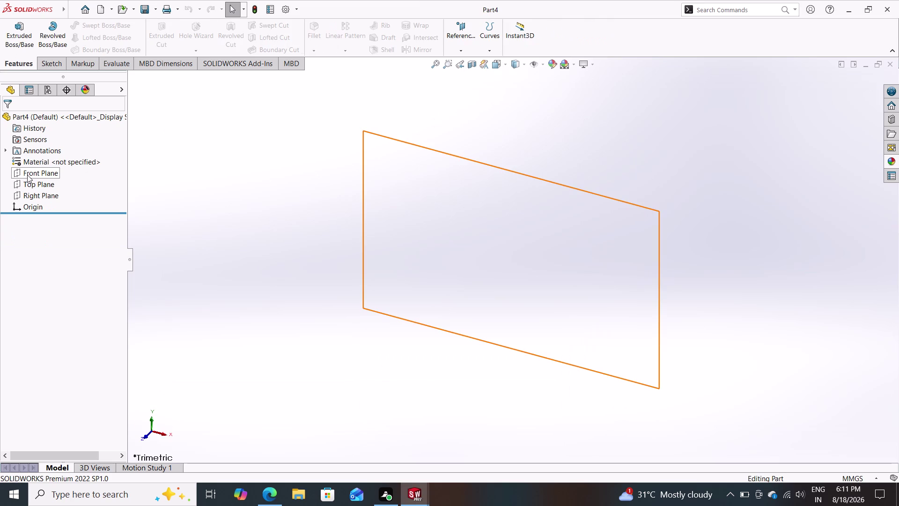
click(31, 183)
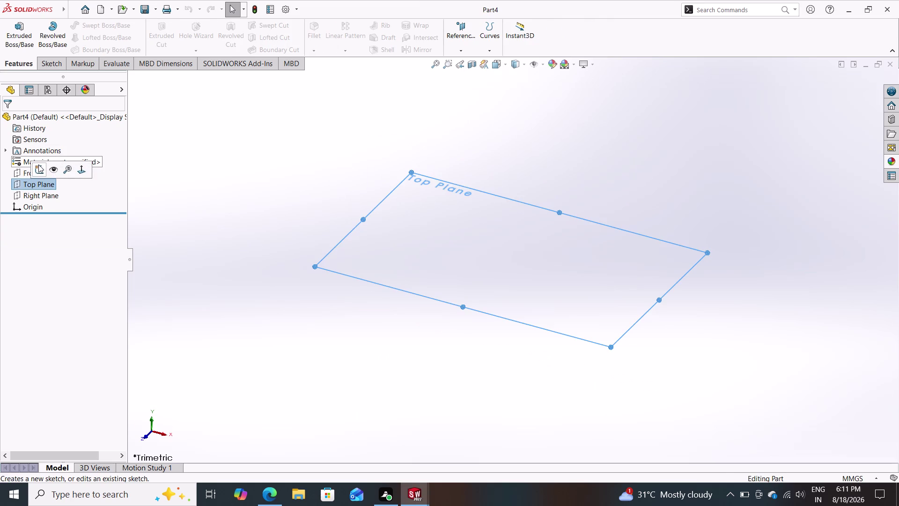
click(39, 164)
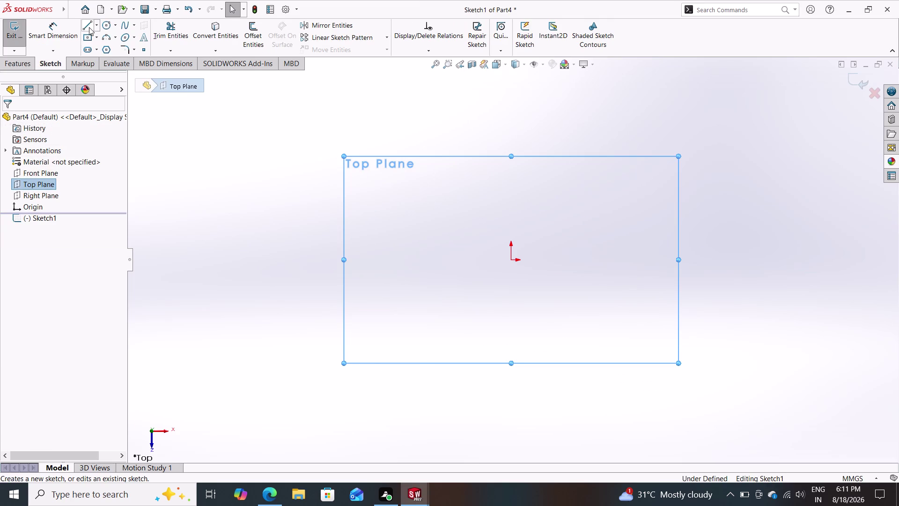
click(106, 25)
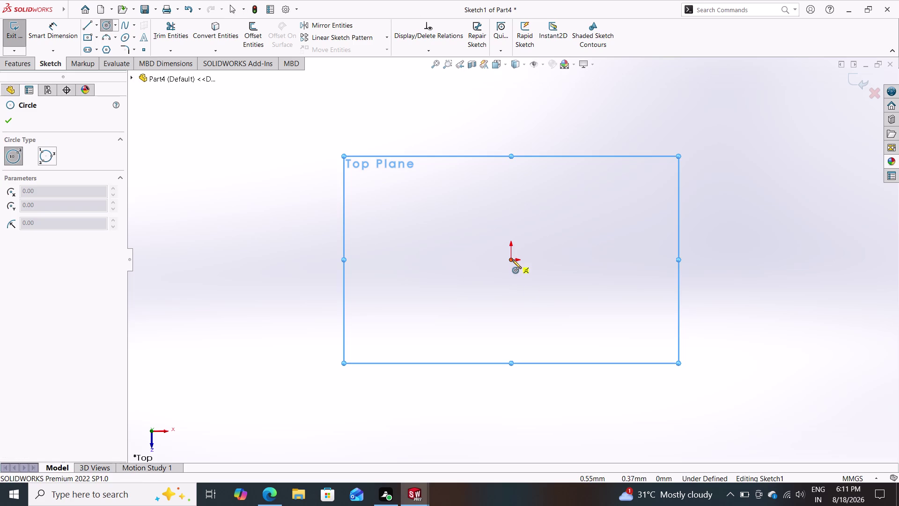
drag(513, 260, 520, 266)
click(646, 361)
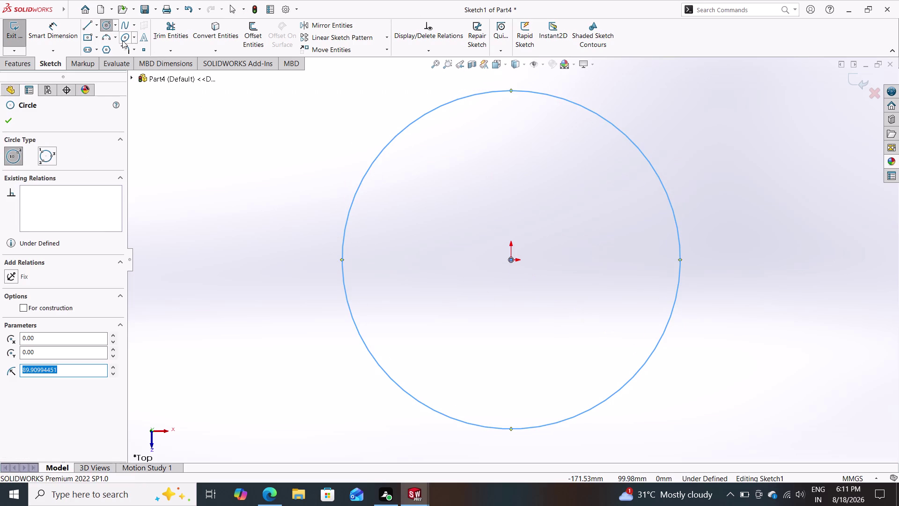
click(50, 27)
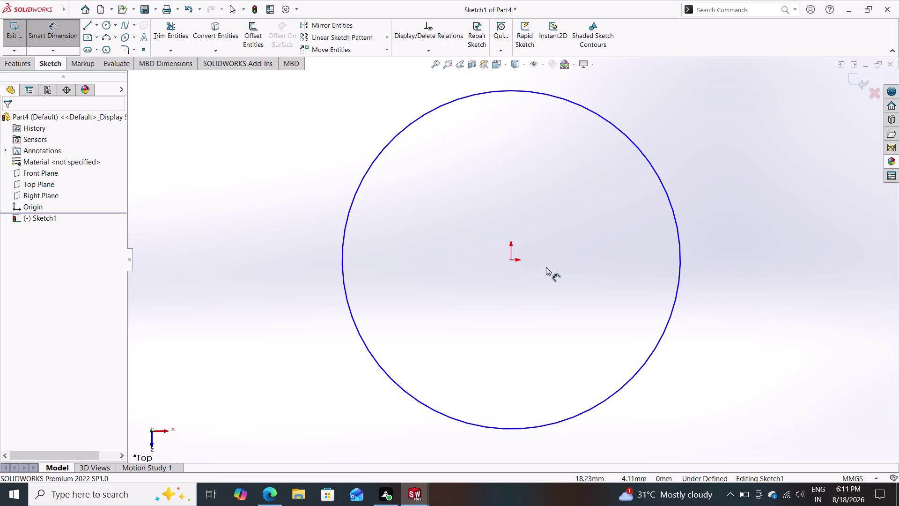
Dimension the circle's diameter to 31 mm.
click(678, 272)
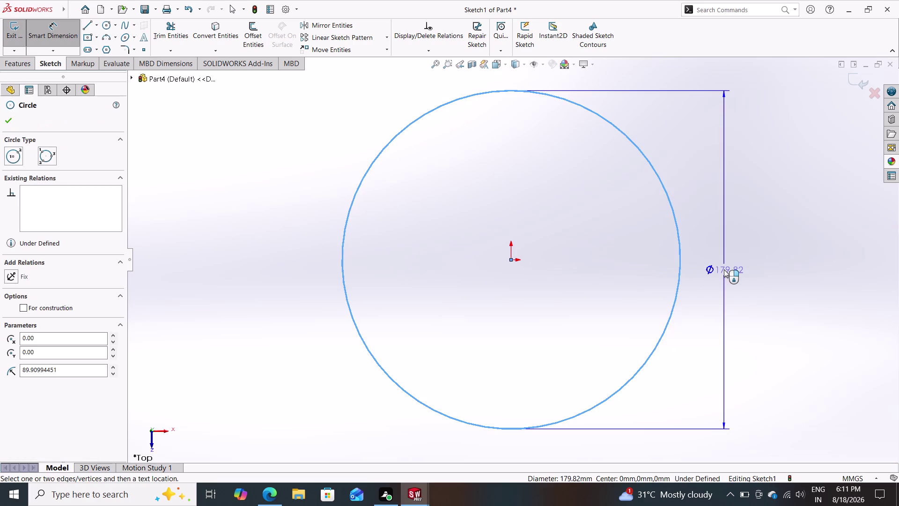
click(724, 269)
text(31)
key(Return)
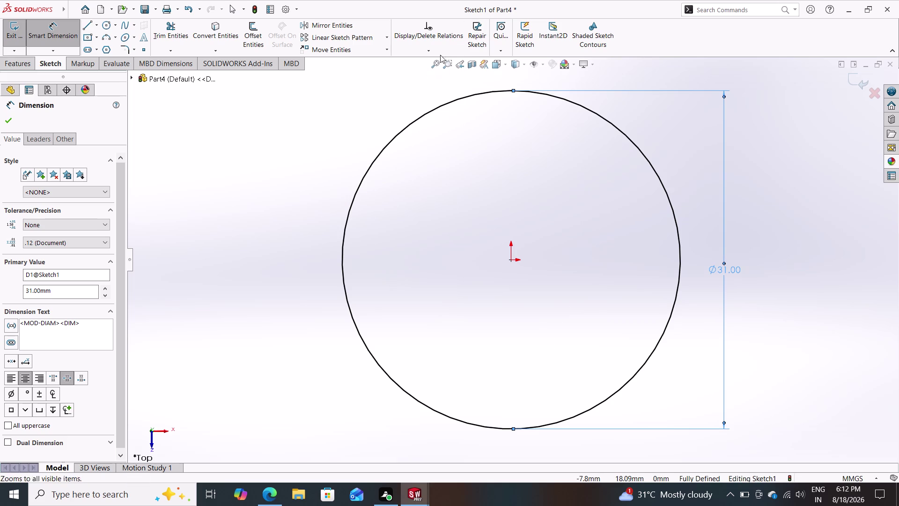
click(12, 59)
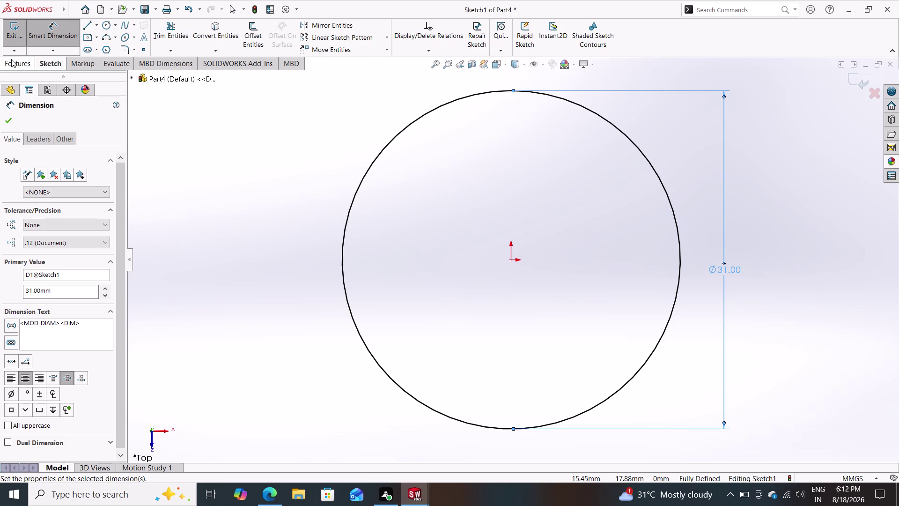
click(456, 51)
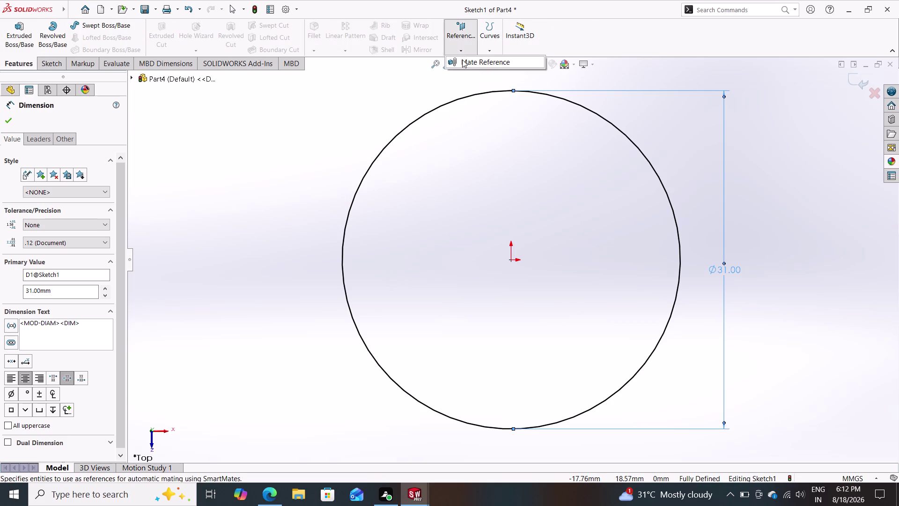
Close the dimension properties and exit the 31 mm circle sketch.
click(460, 38)
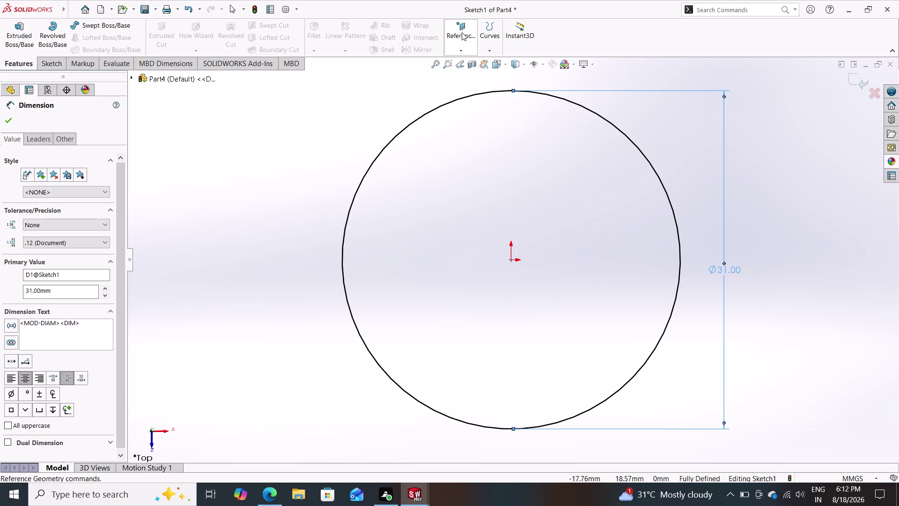
click(458, 54)
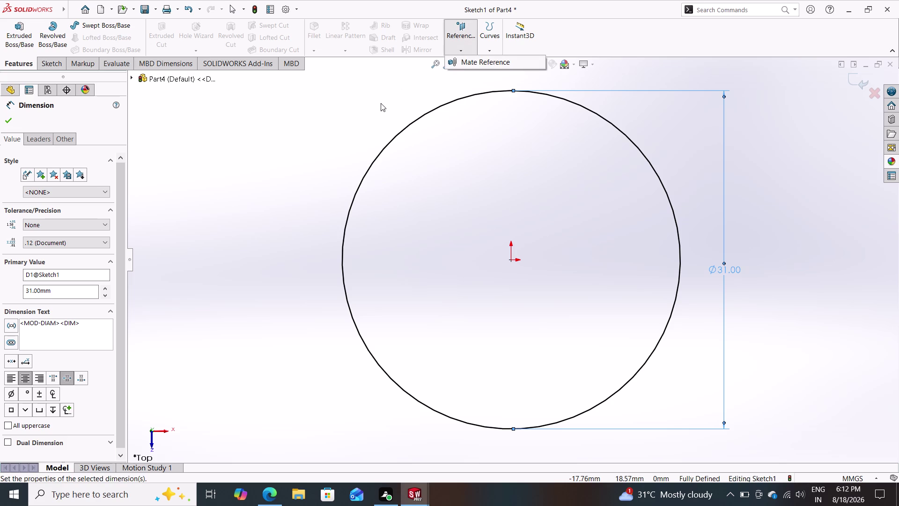
click(855, 80)
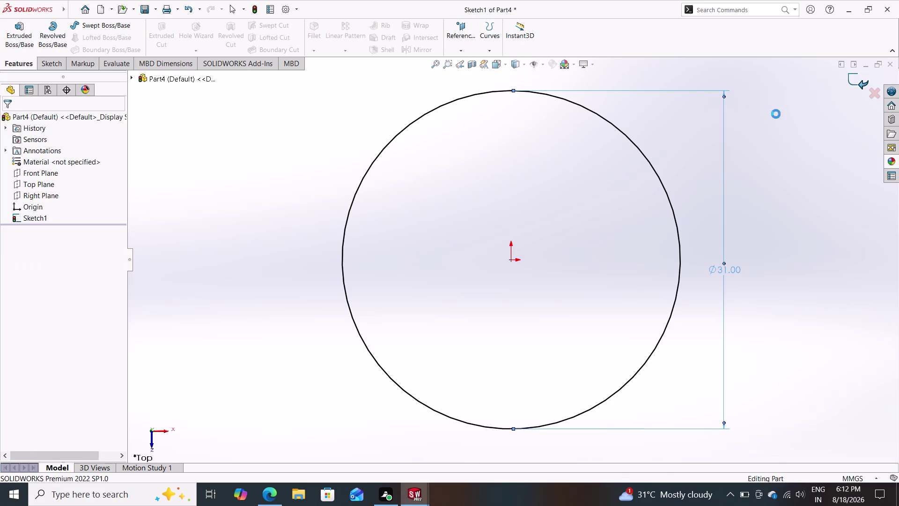
click(463, 55)
Create Plane1 offset 28 mm from the Top Plane.
click(463, 65)
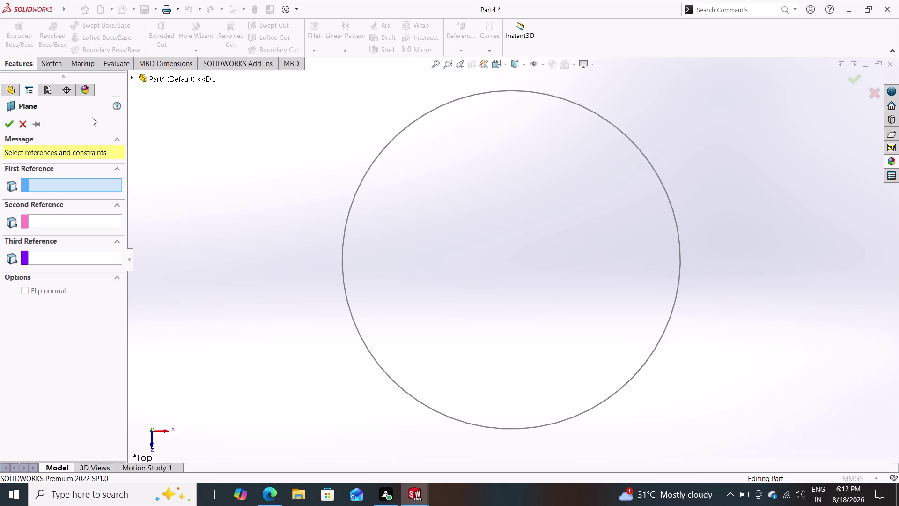
click(132, 80)
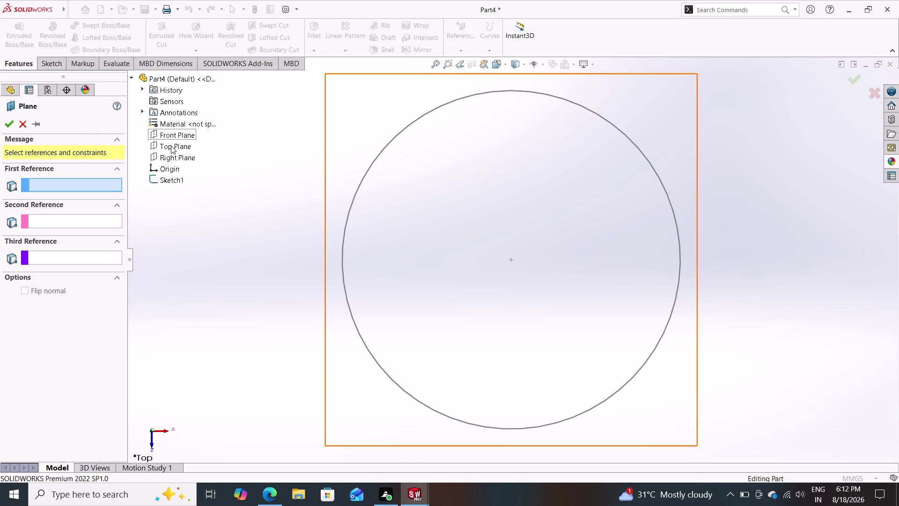
click(171, 146)
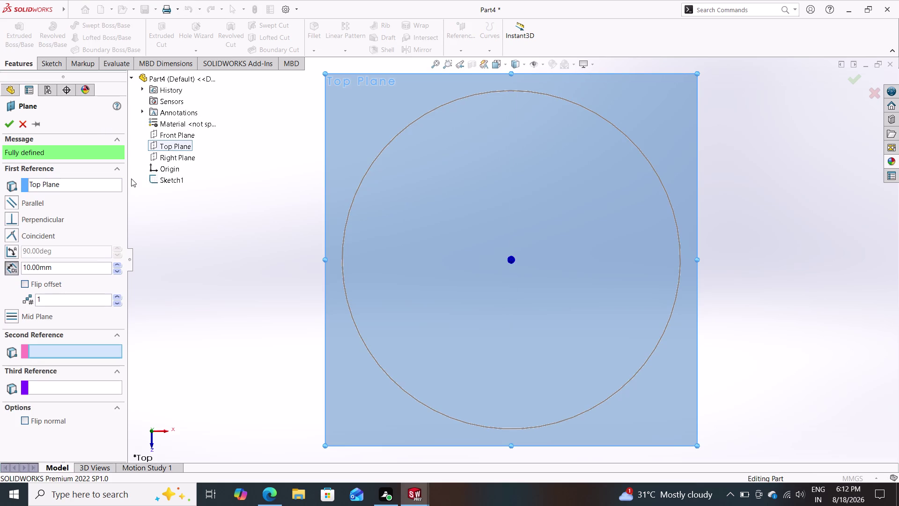
drag(84, 265, 0, 278)
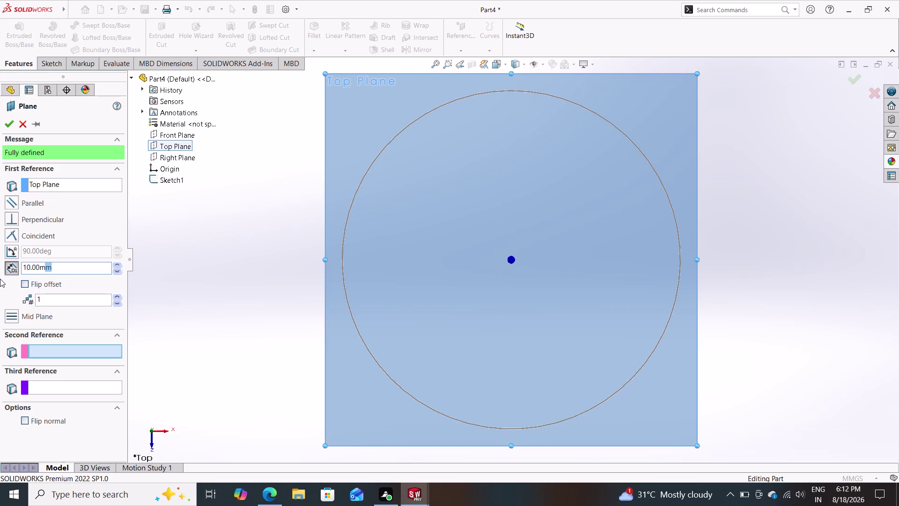
text(28)
key(Return)
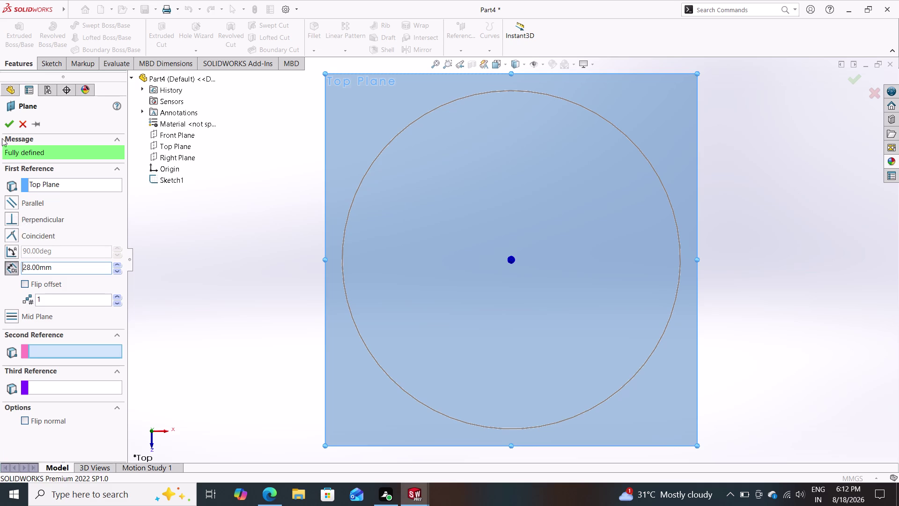
click(5, 121)
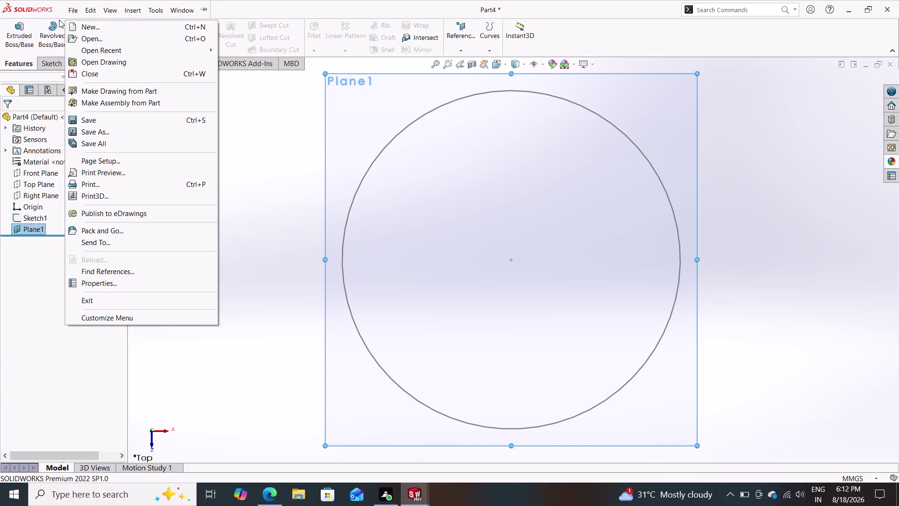
click(263, 177)
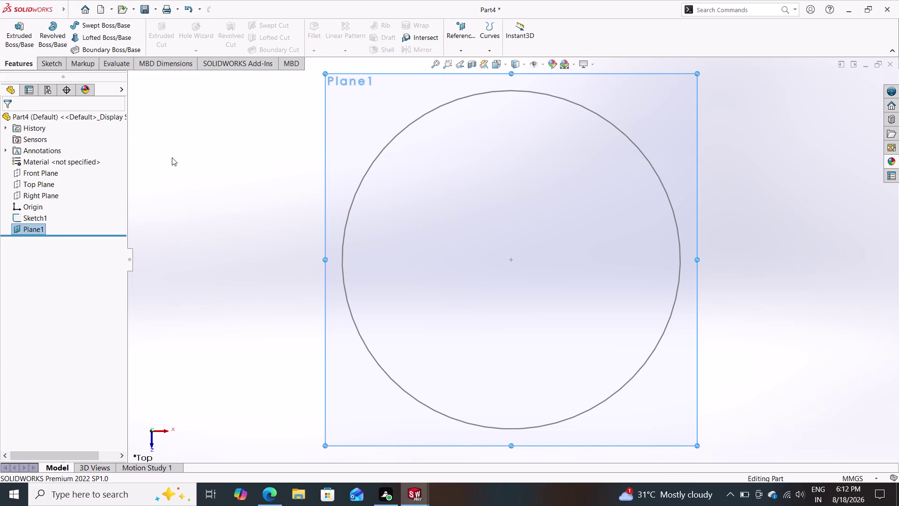
Start a new sketch and draw two more origin-centred circles.
click(47, 67)
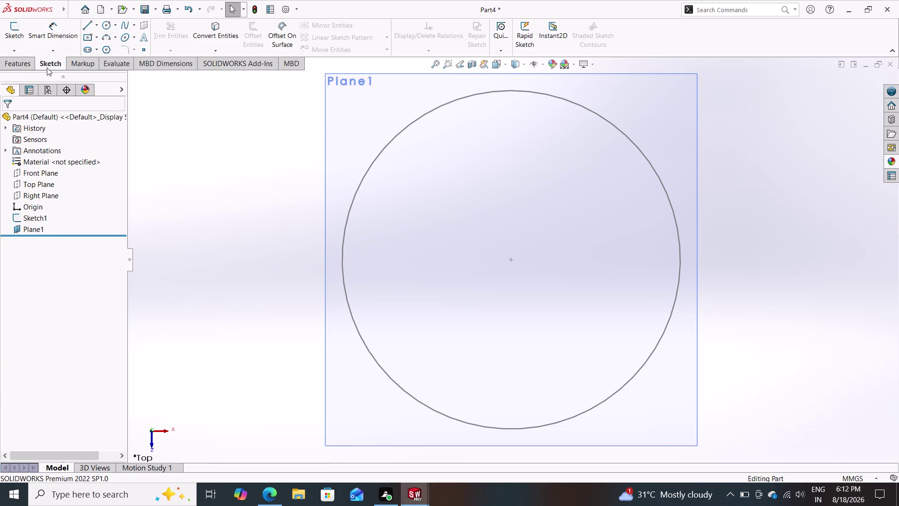
click(105, 24)
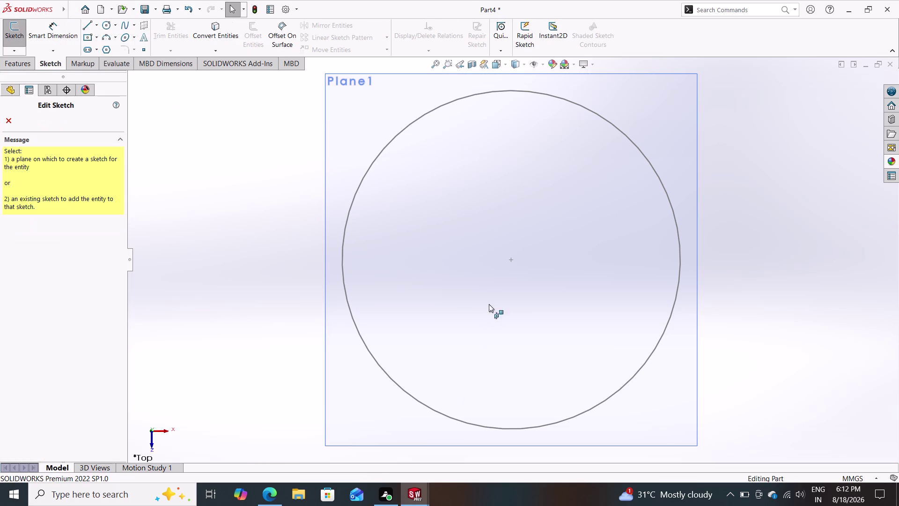
click(511, 259)
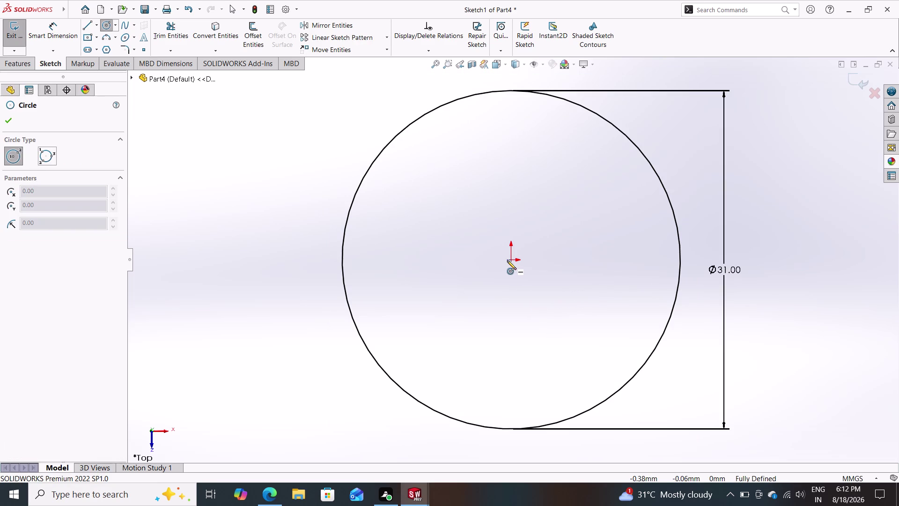
drag(511, 260, 519, 262)
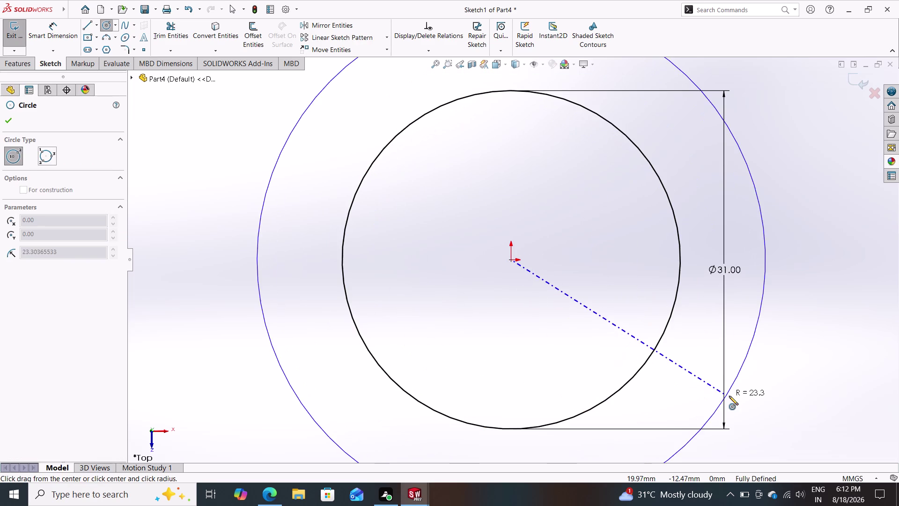
click(742, 375)
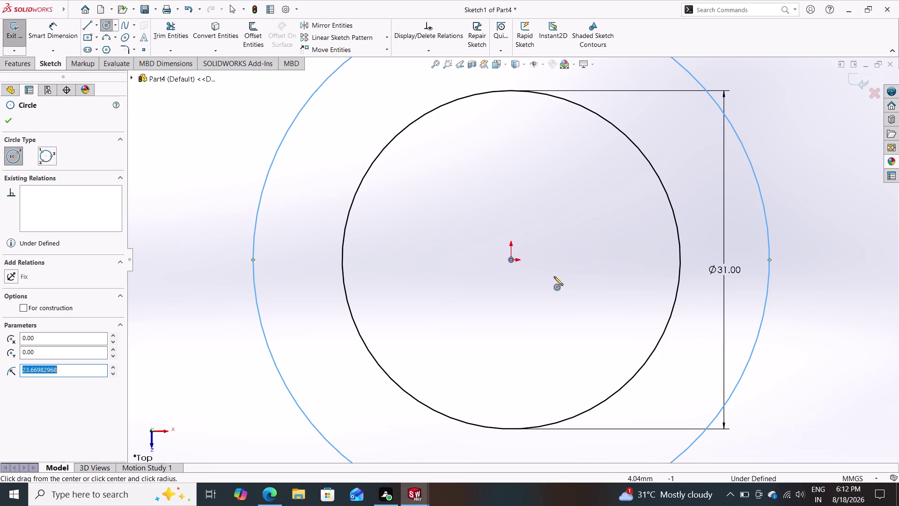
drag(510, 259, 595, 299)
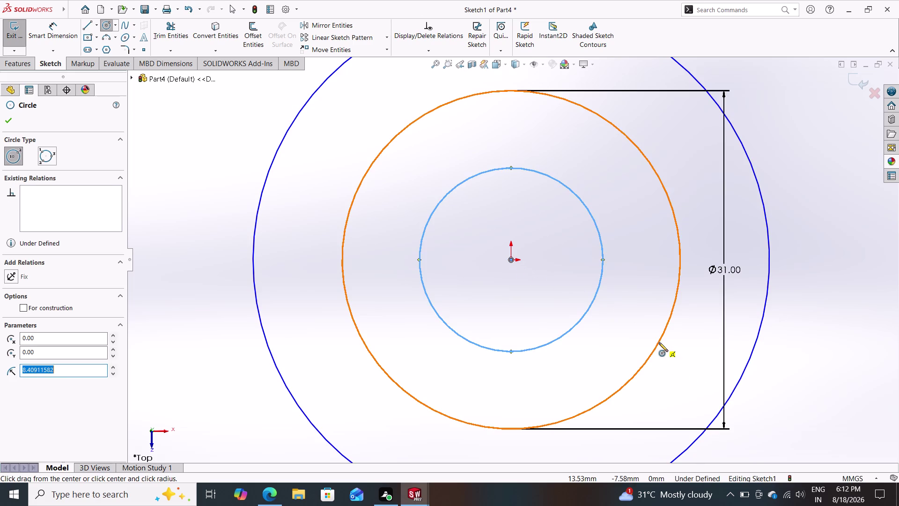
click(660, 343)
key(Escape)
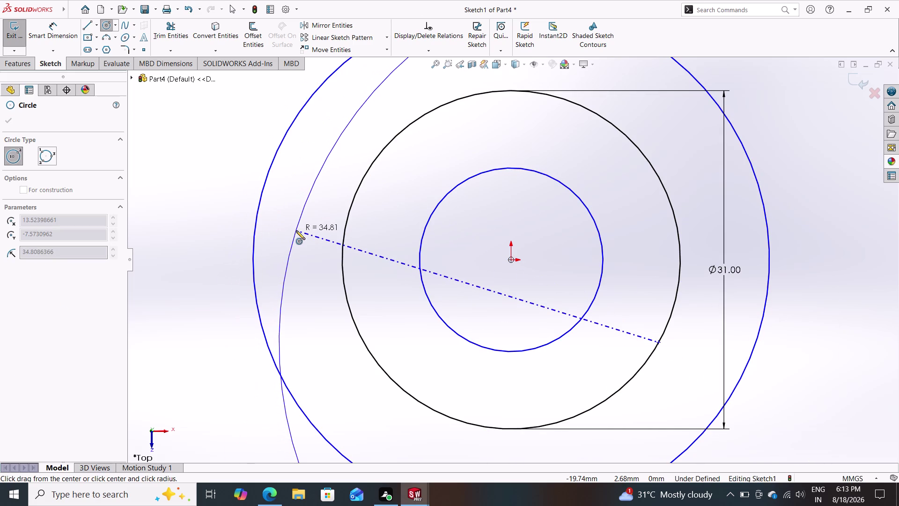
click(53, 28)
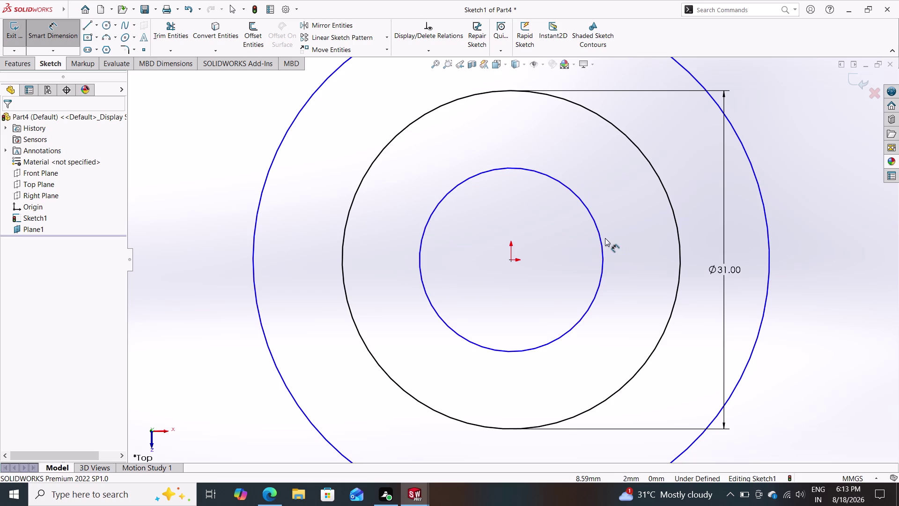
Dimension the inner new circle to 43 mm and the outer to 48 mm.
drag(599, 238, 605, 238)
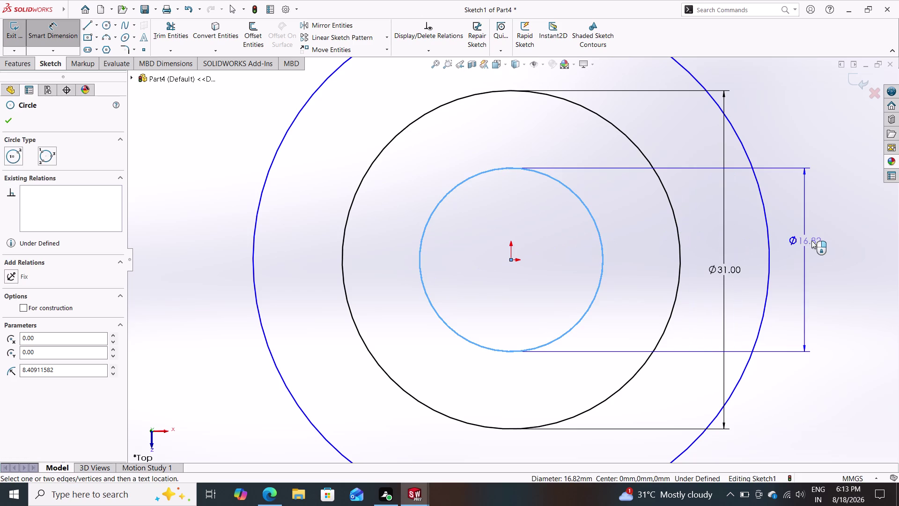
click(812, 241)
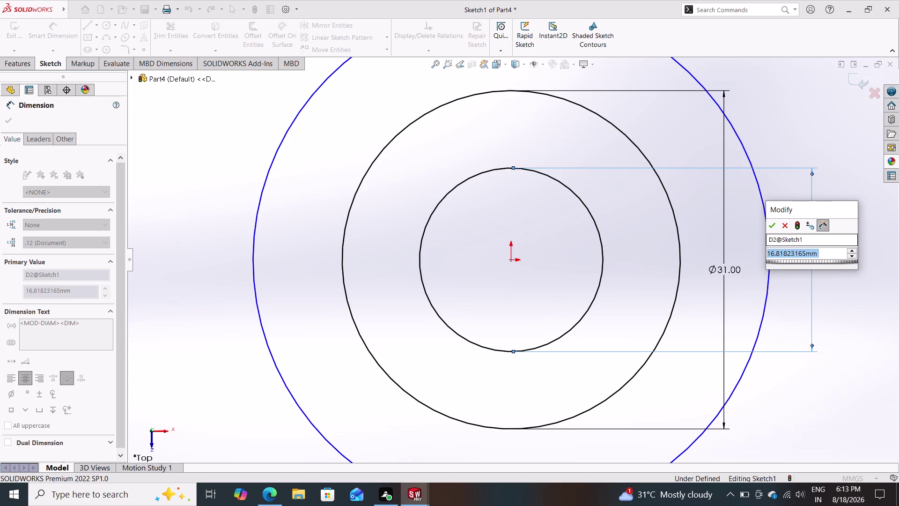
text(43)
key(Return)
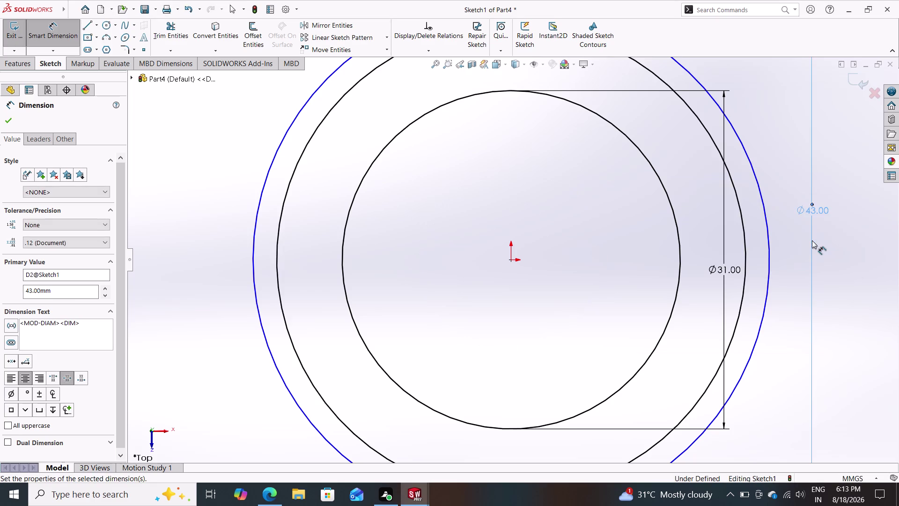
click(771, 228)
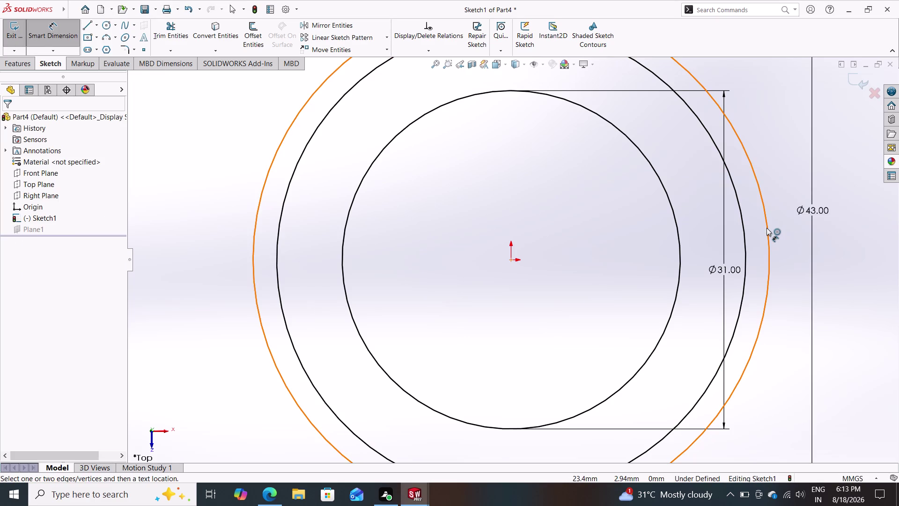
click(767, 228)
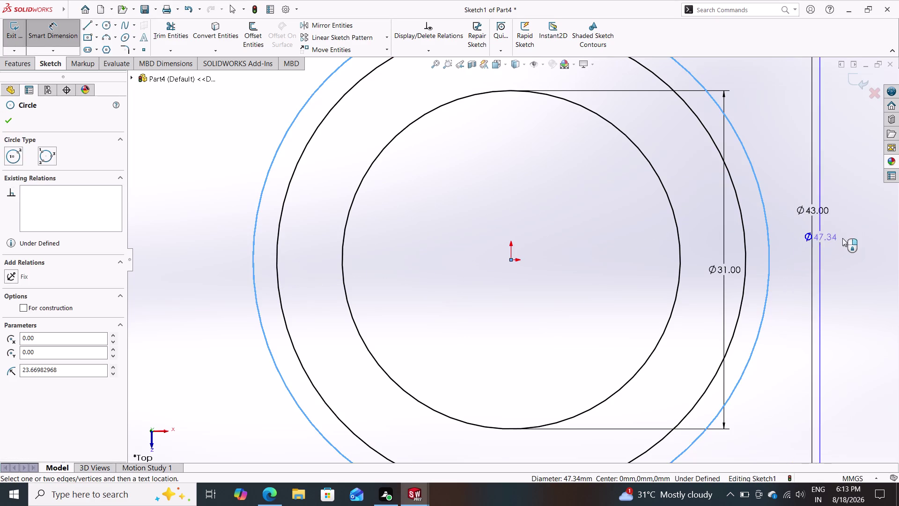
click(847, 238)
text(48)
key(Return)
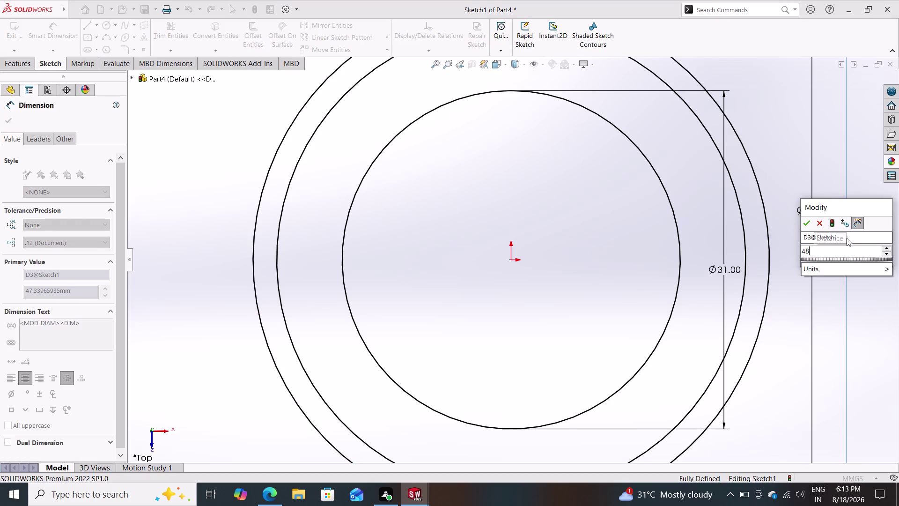
scroll(down, 3)
scroll(up, 3)
scroll(up, 3)
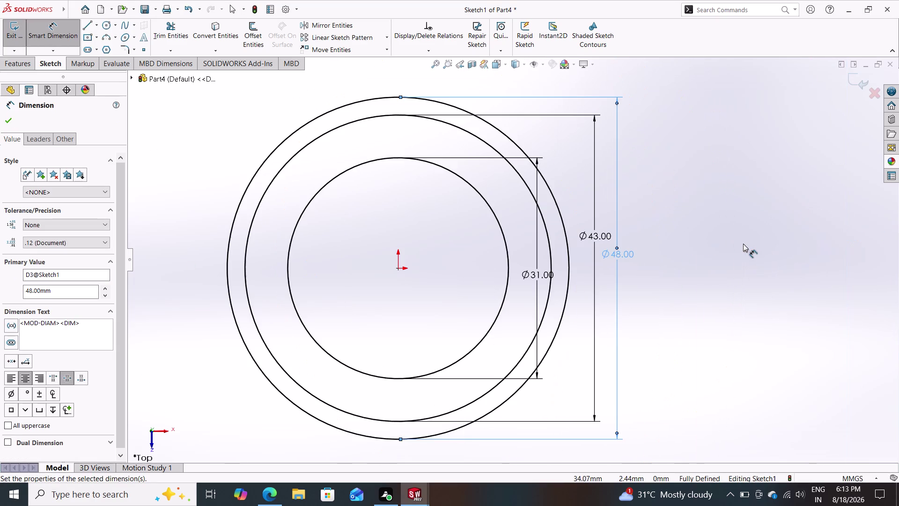
Undo the recent sketch edits to delete the 43 and 48 mm circles, keeping the 31 mm circle.
middle_drag(630, 348, 625, 264)
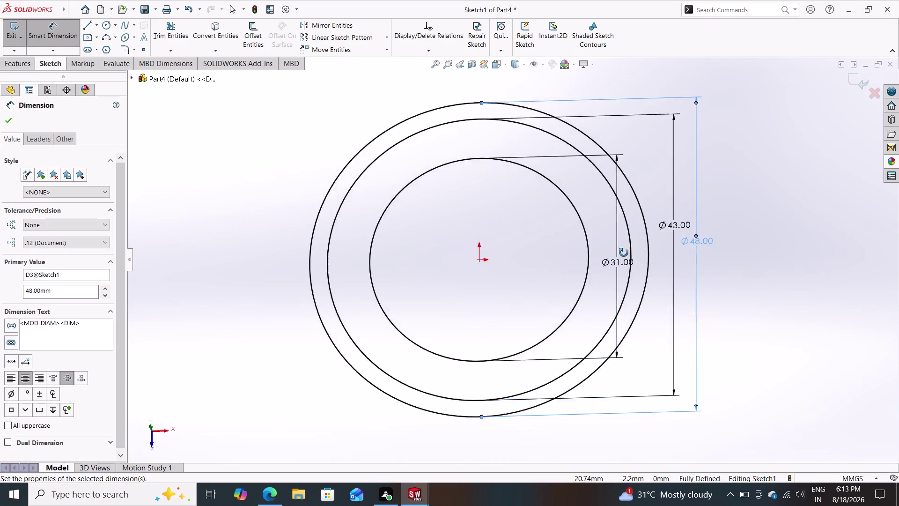
middle_drag(624, 263, 644, 230)
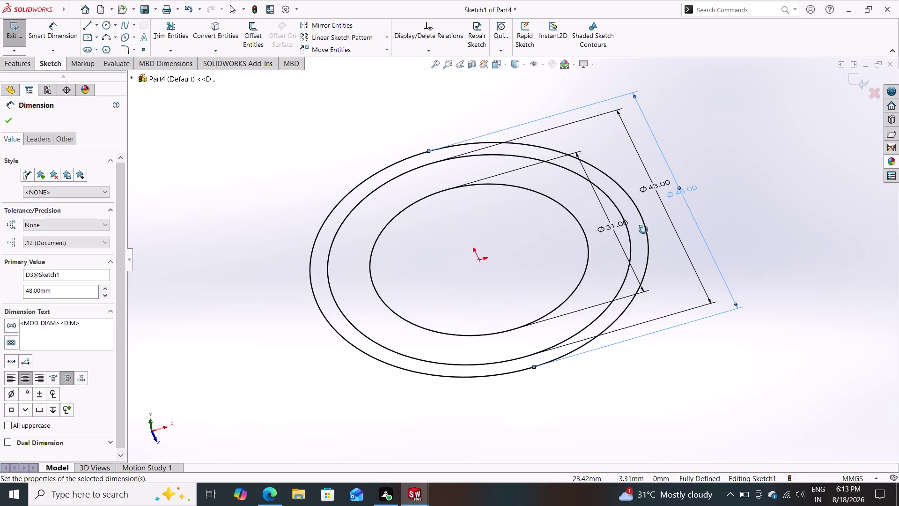
middle_drag(644, 230, 597, 159)
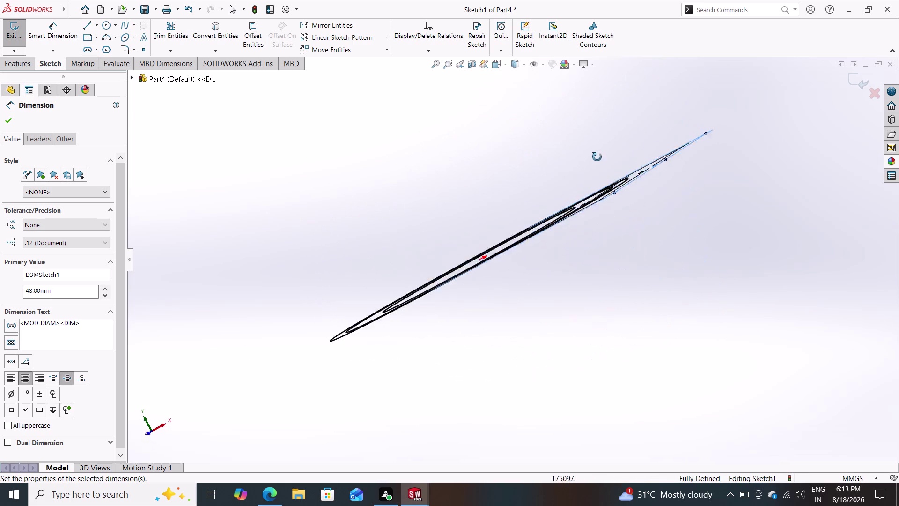
middle_drag(597, 158, 648, 186)
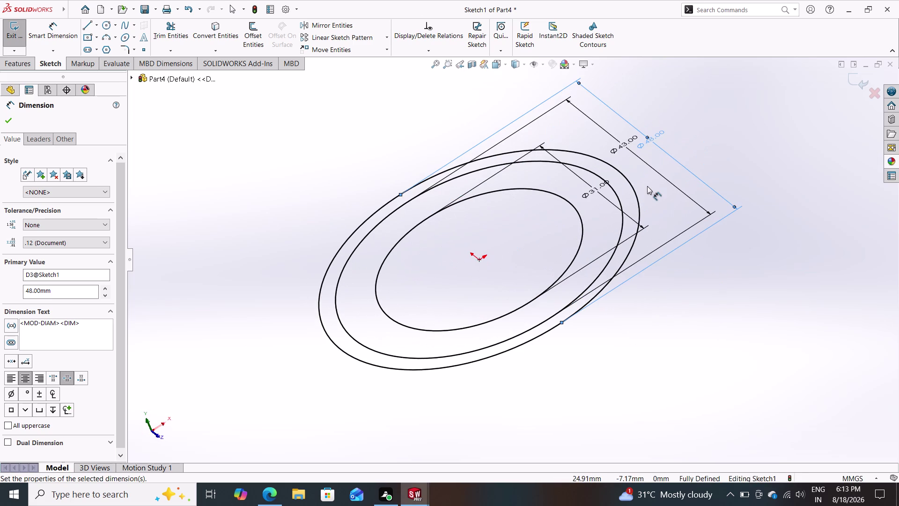
key(ctrl+z)
key(ctrl+z)
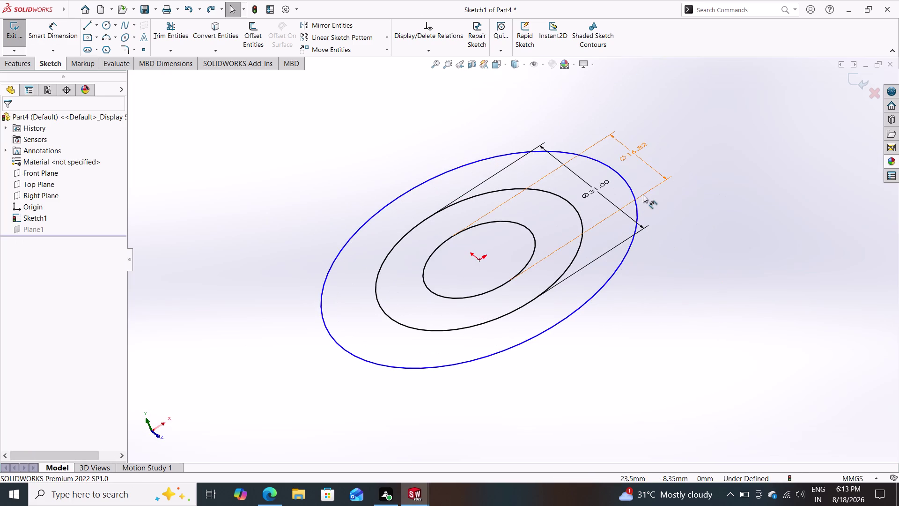
key(ctrl+z)
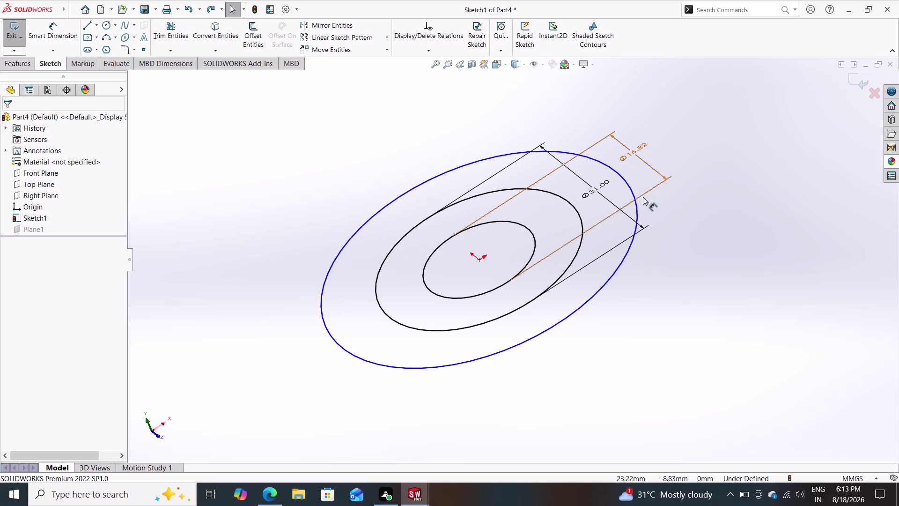
key(ctrl+z)
key(ctrl+z)
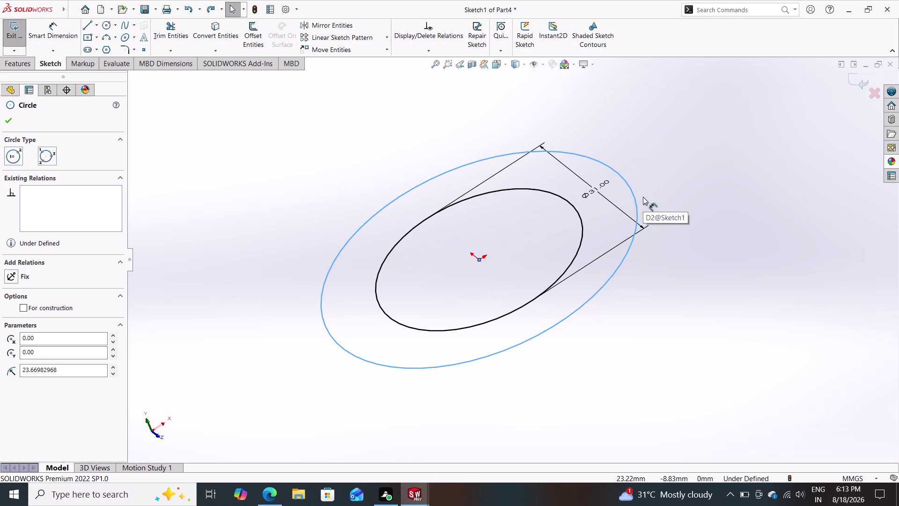
key(ctrl+z)
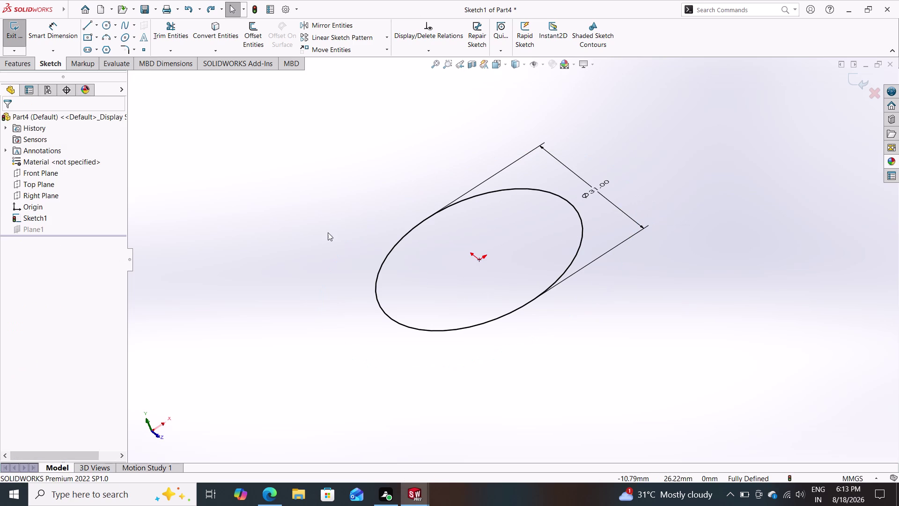
click(39, 228)
Exit Sketch1, start a sketch on Plane1, and draw two circles centred on the origin.
click(860, 80)
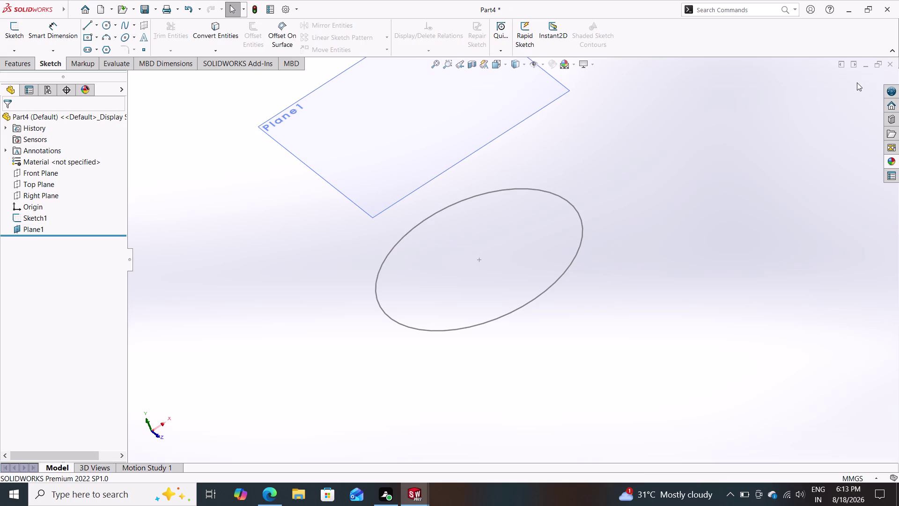
click(421, 136)
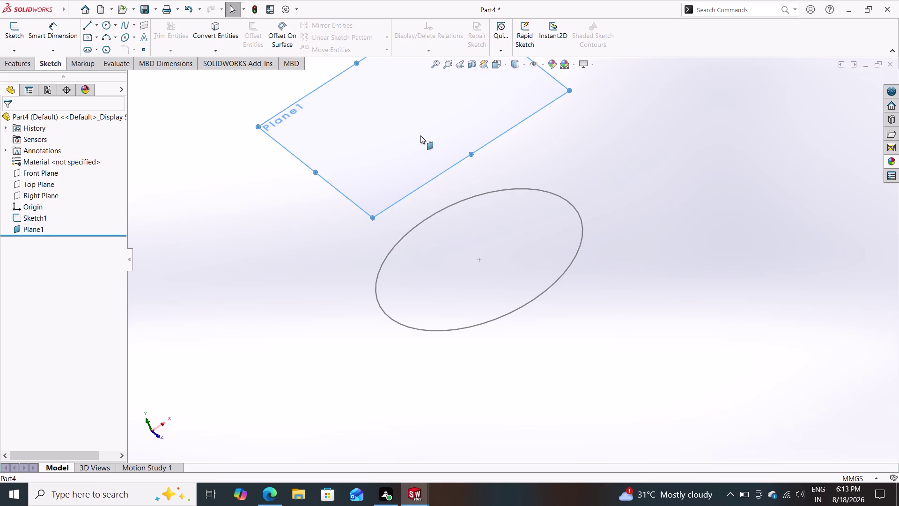
click(461, 108)
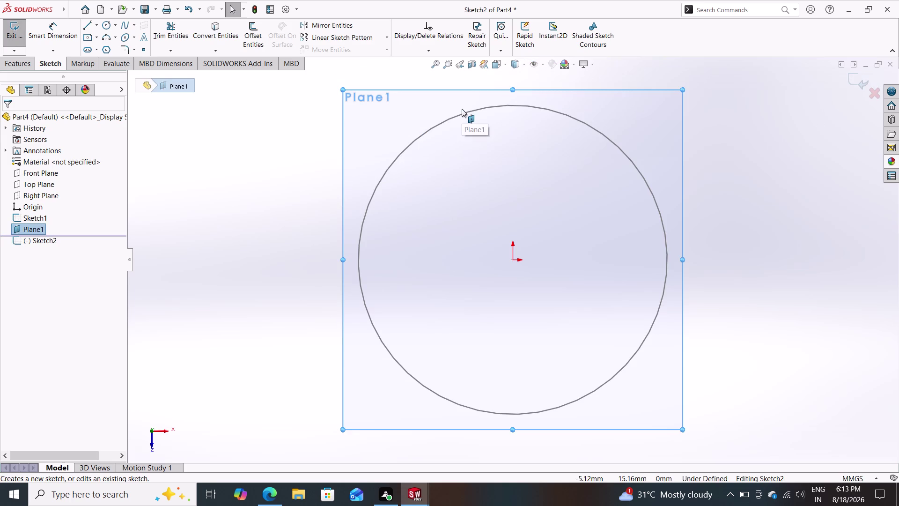
click(104, 25)
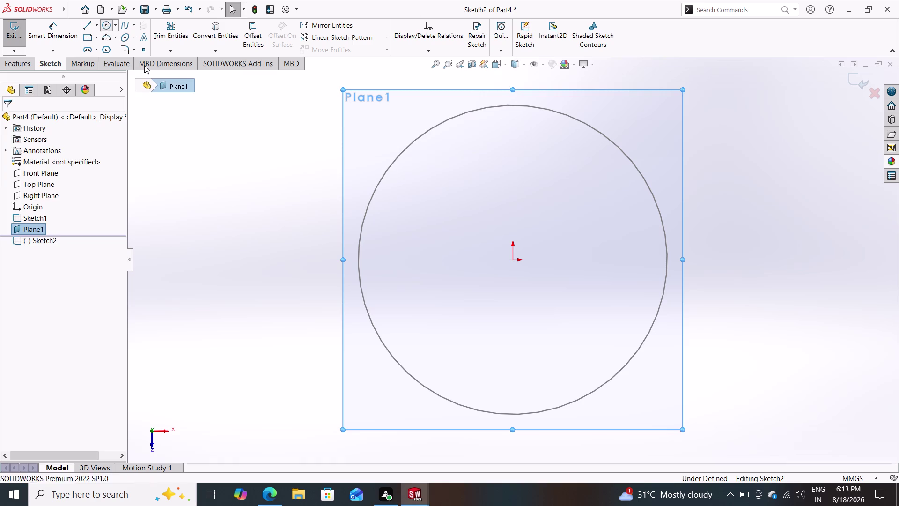
click(514, 260)
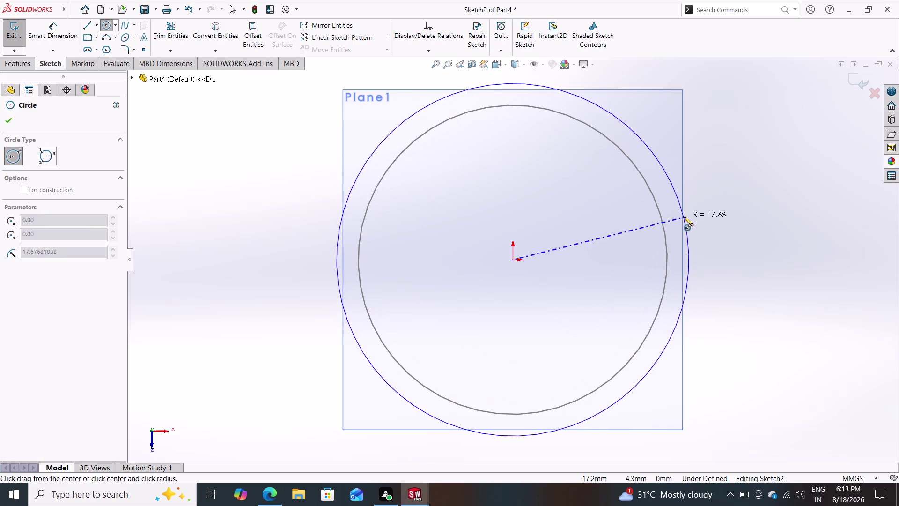
click(685, 217)
drag(513, 259, 529, 257)
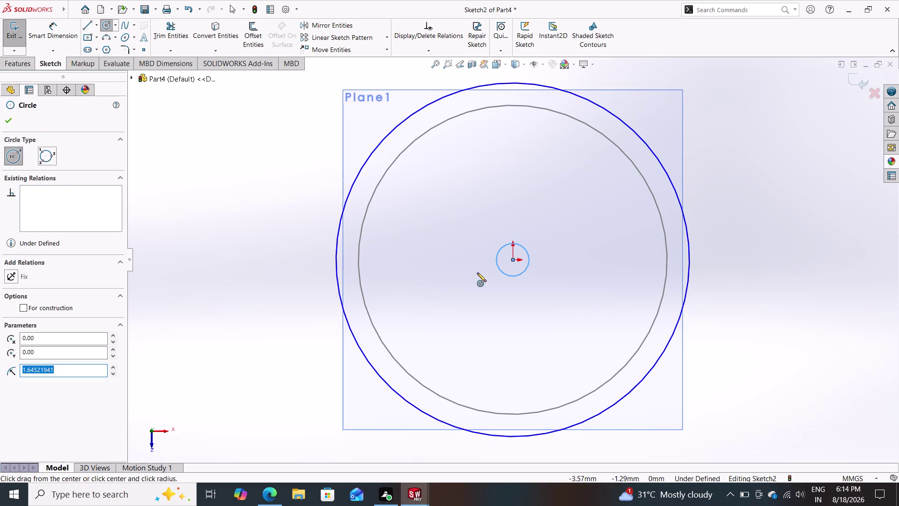
Dimension the inner circle at 43 mm and the outer circle at 48 mm diameter.
click(56, 28)
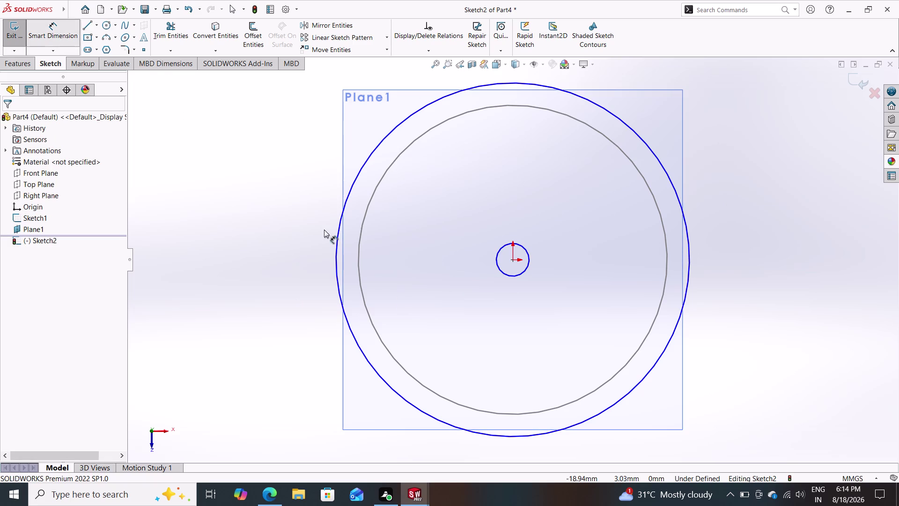
click(528, 258)
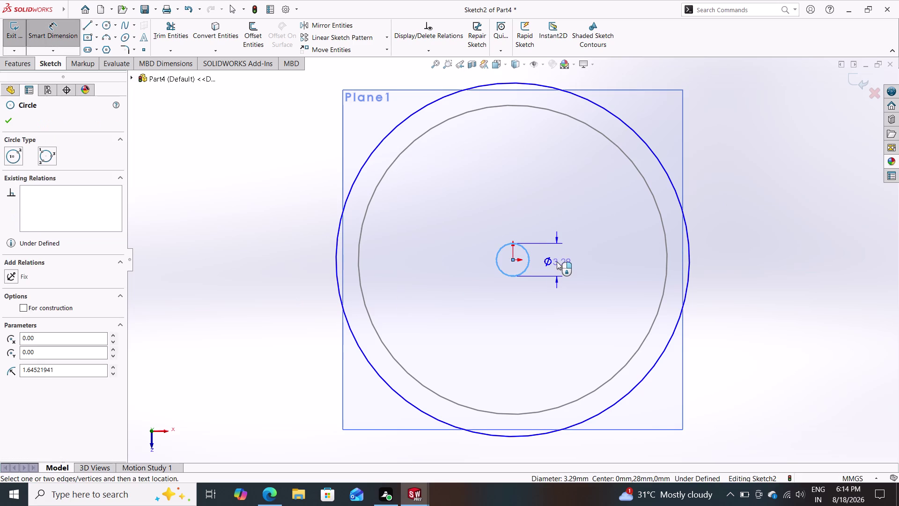
click(557, 262)
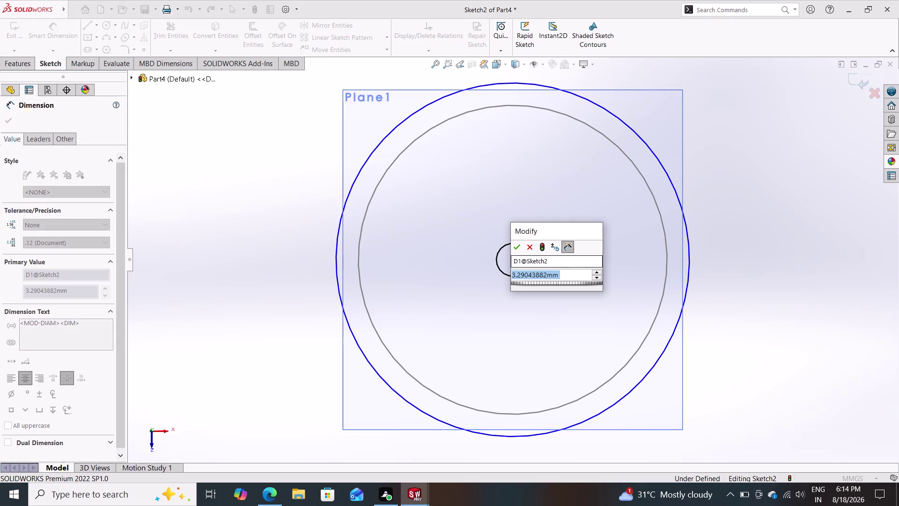
text(43)
key(Return)
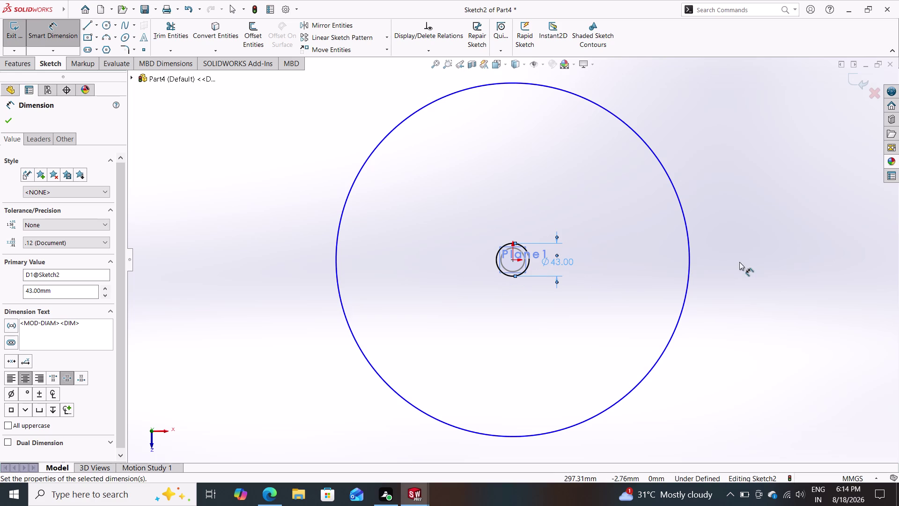
click(690, 262)
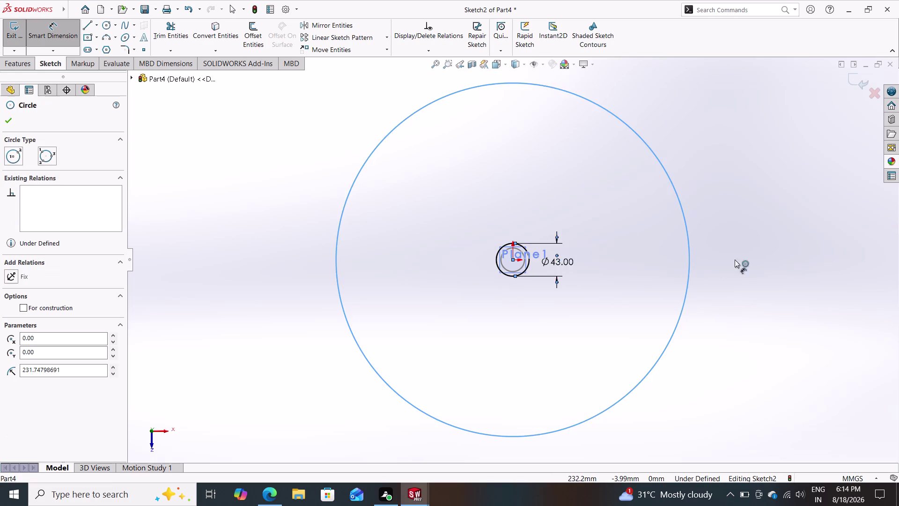
click(744, 259)
text(4)
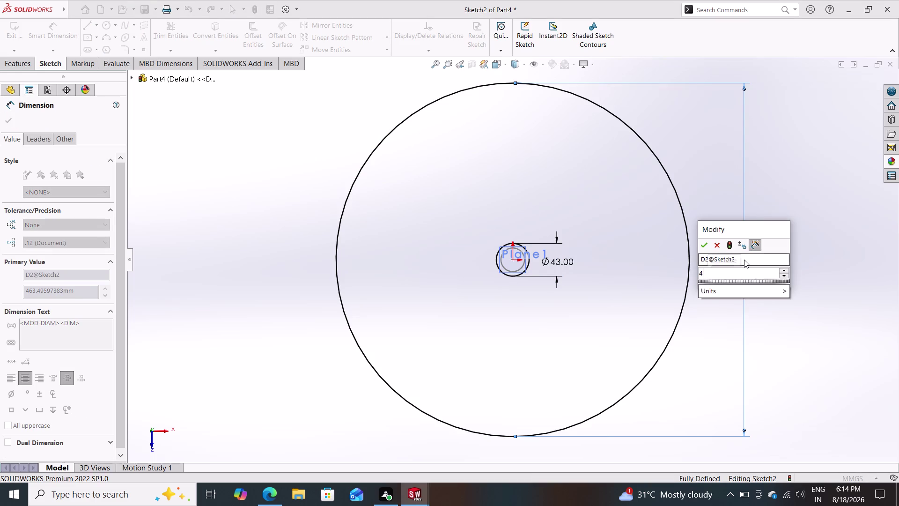
text(8)
key(Return)
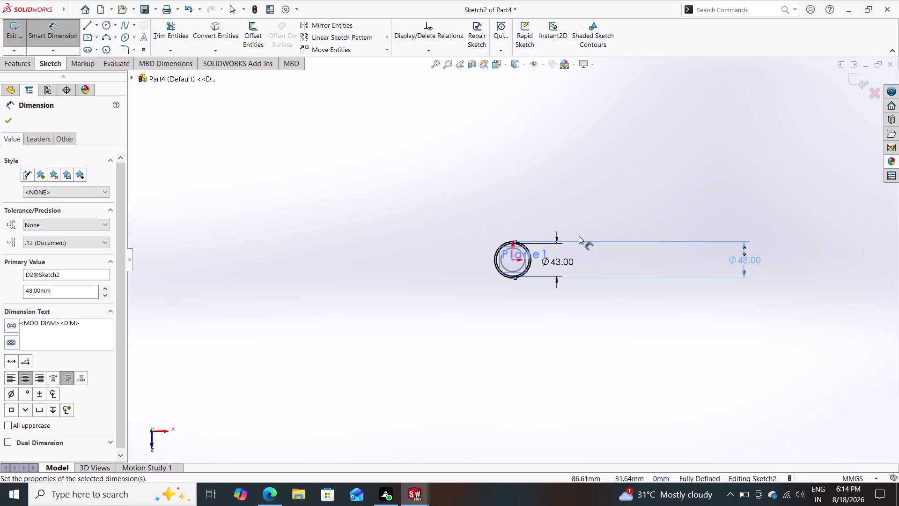
scroll(down, 3)
scroll(down, 3)
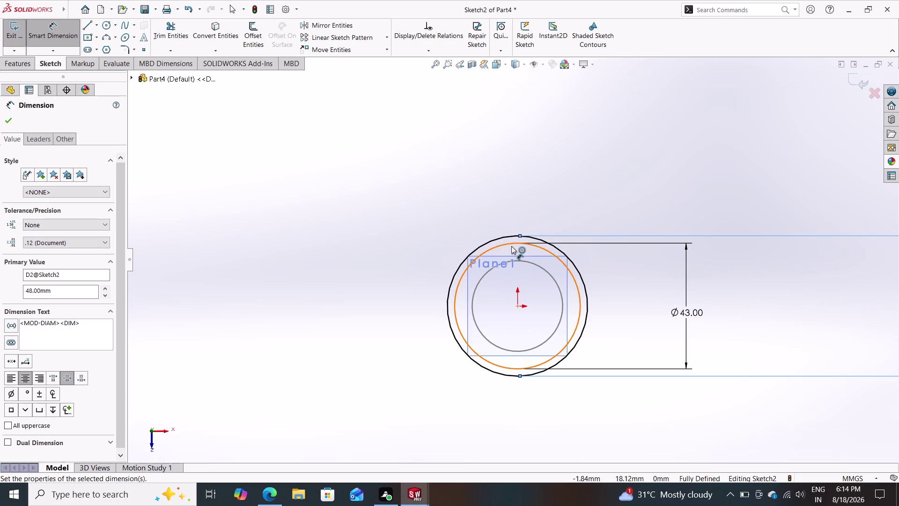
scroll(down, 3)
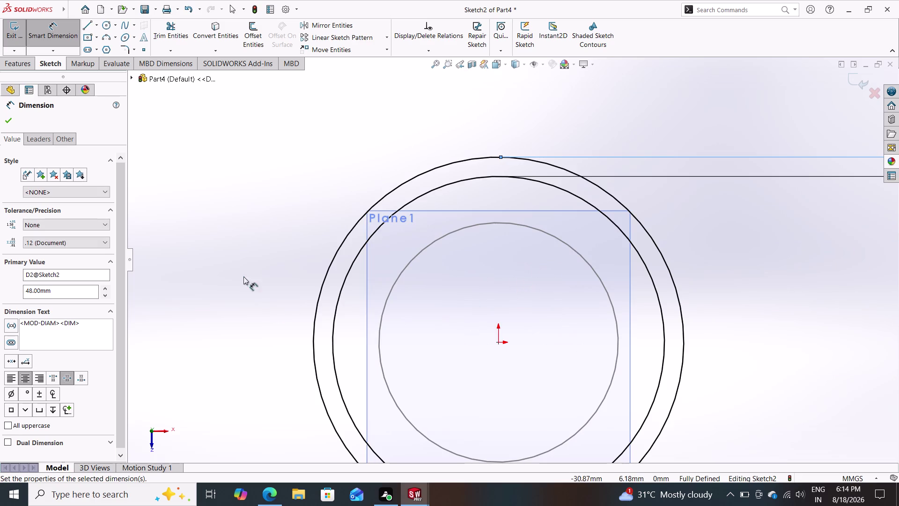
click(7, 121)
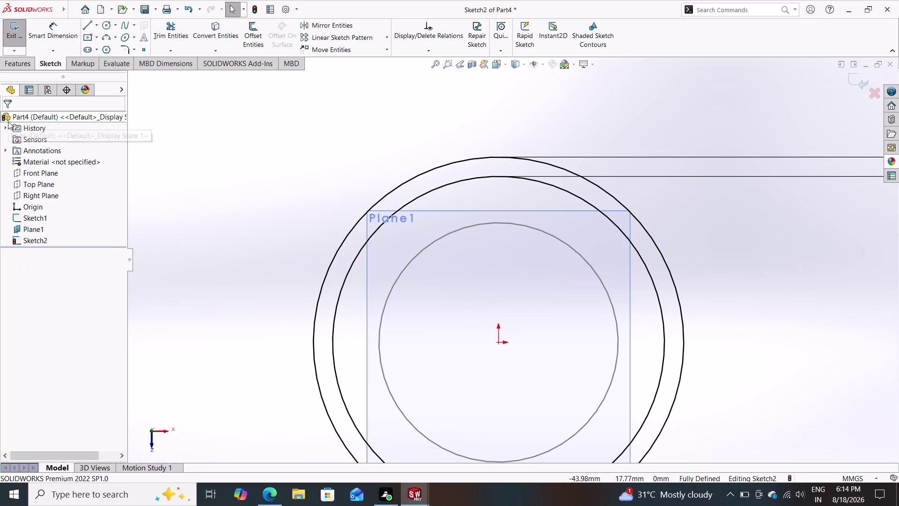
Exit Sketch2 and hide Plane1.
click(15, 69)
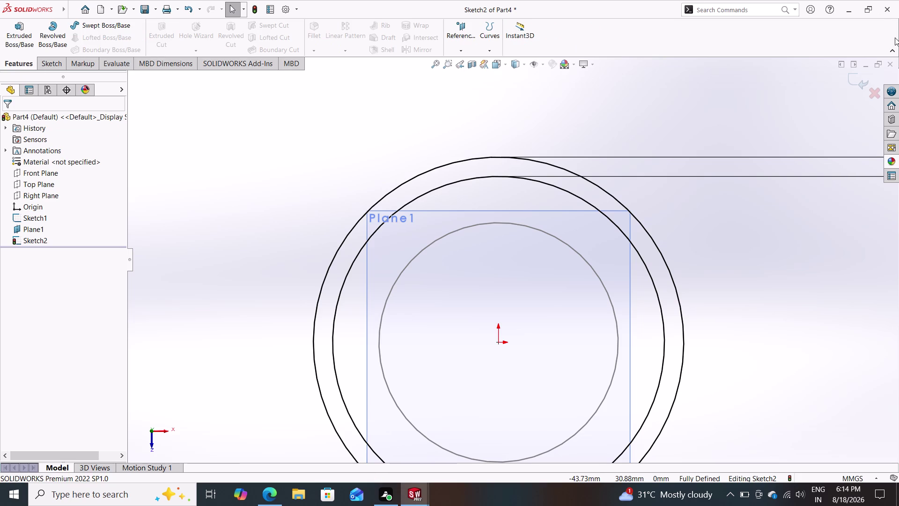
click(865, 79)
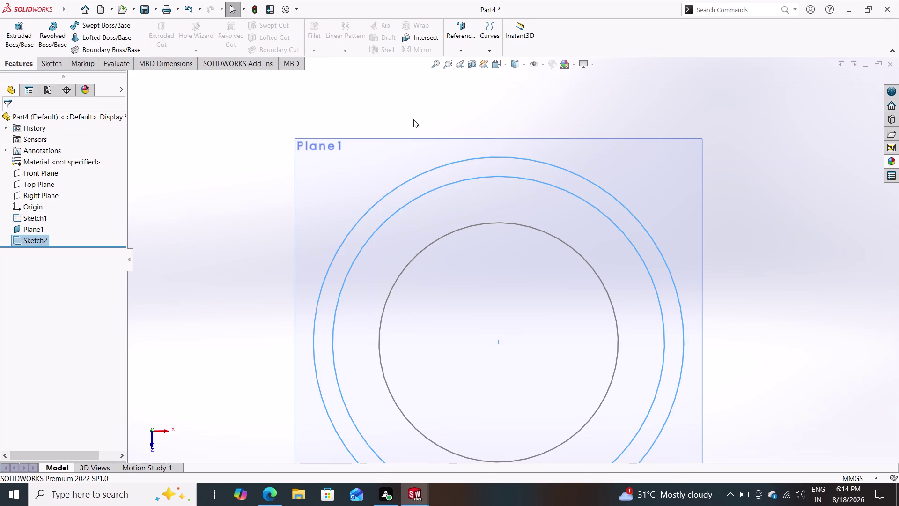
click(43, 230)
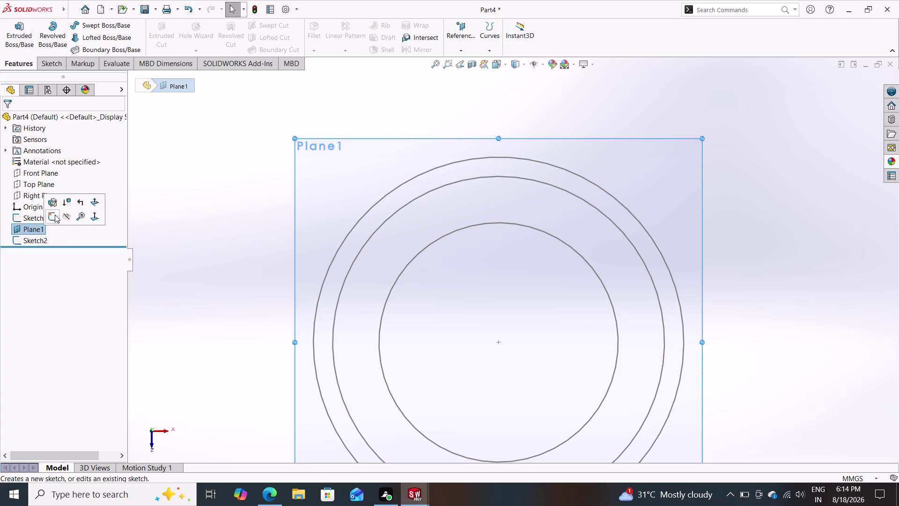
click(67, 214)
Start a Lofted Boss/Base feature awaiting profile selection.
click(106, 31)
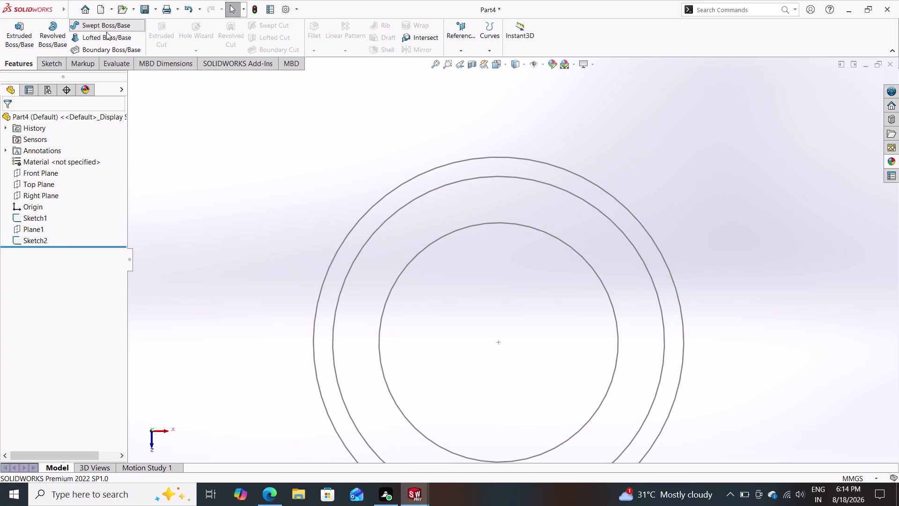
click(24, 117)
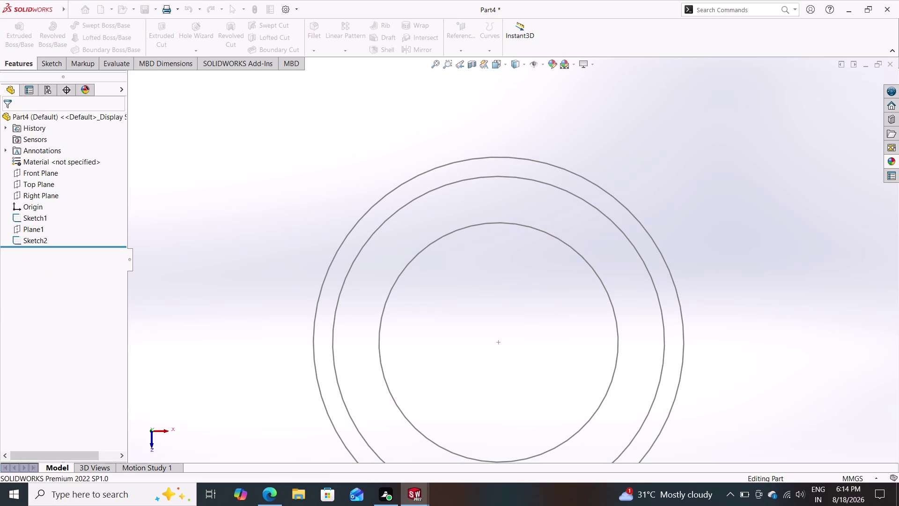
click(115, 41)
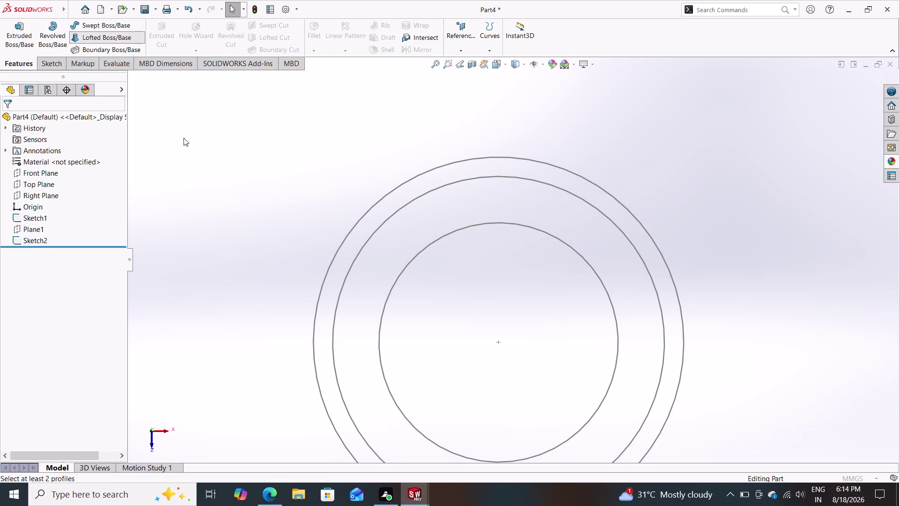